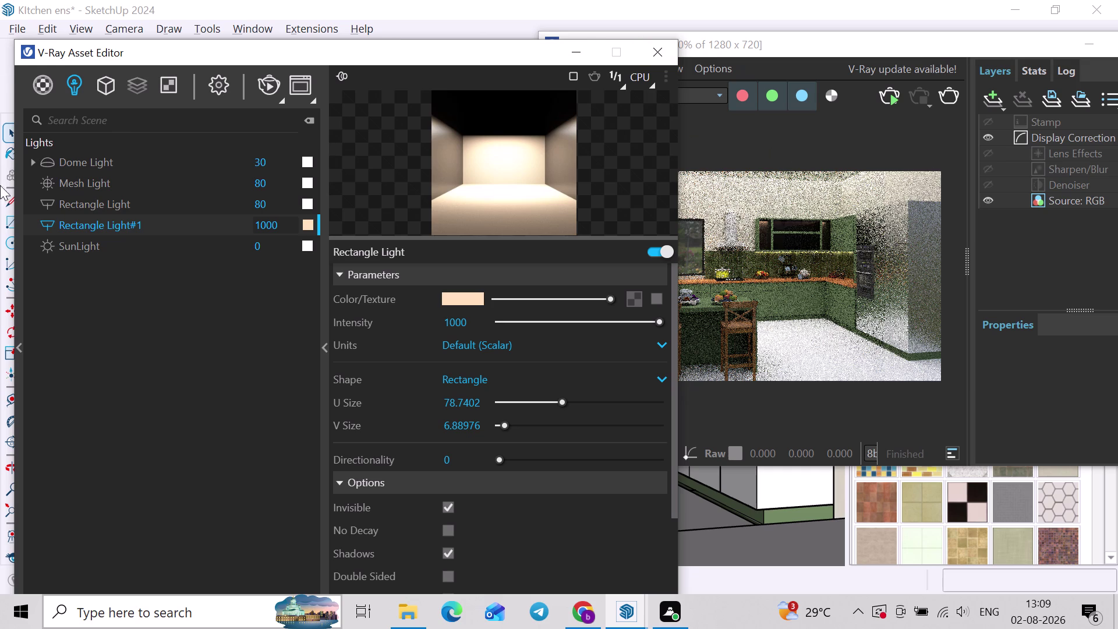
Close the V-Ray Frame Buffer window.
scroll(down, 3)
scroll(up, 3)
scroll(up, 3)
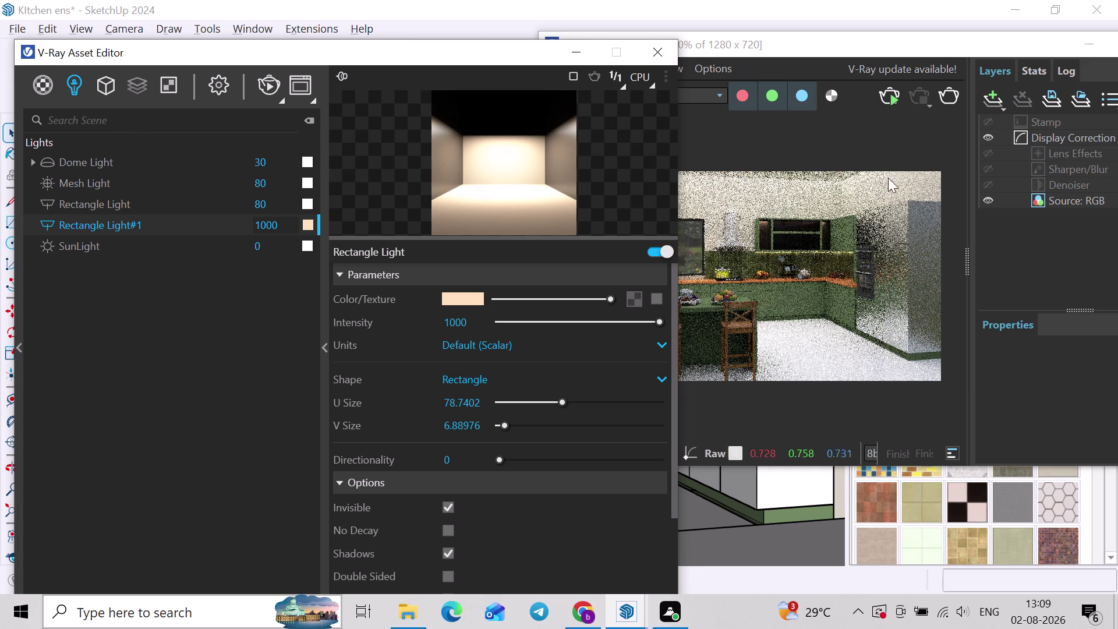
drag(935, 51, 873, 51)
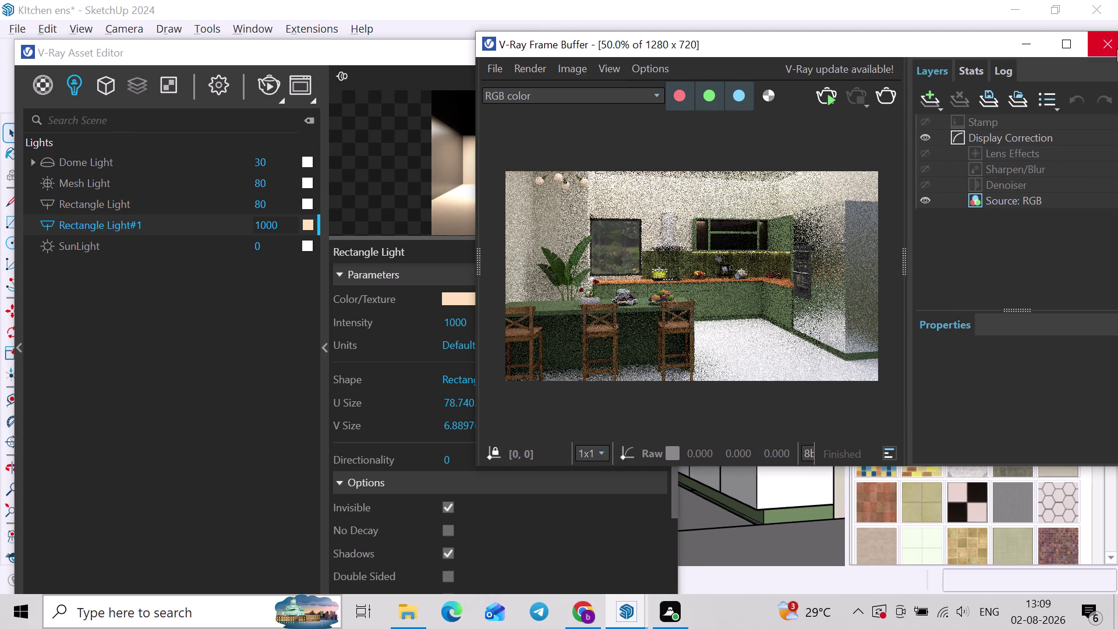
click(1117, 49)
Close the V-Ray Asset Editor and orbit around the kitchen.
click(684, 56)
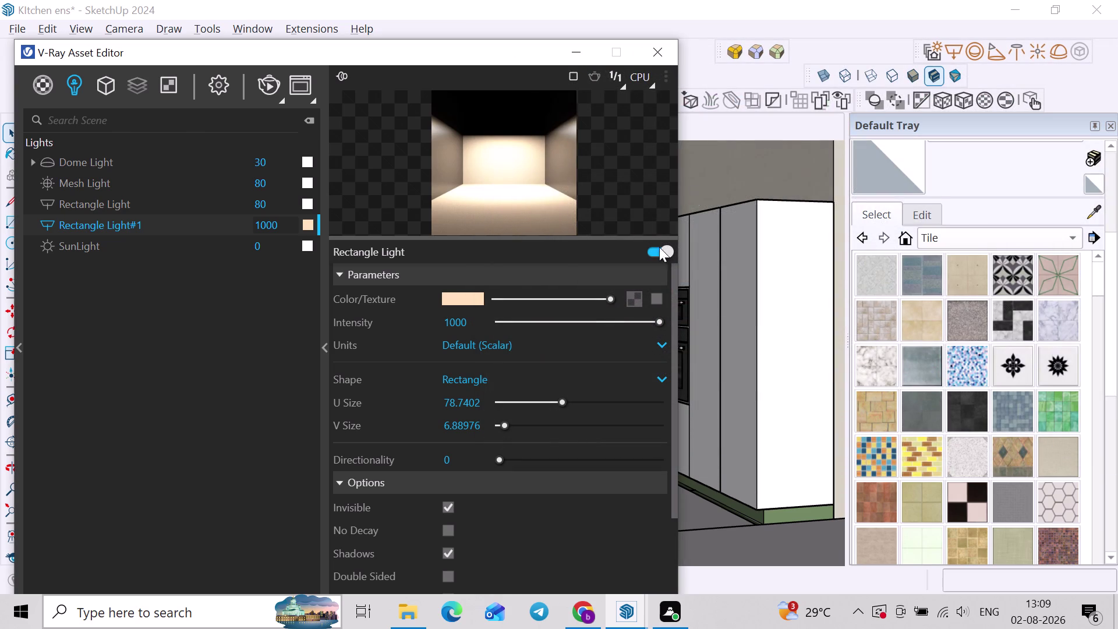
click(658, 52)
scroll(up, 3)
middle_drag(566, 344, 466, 323)
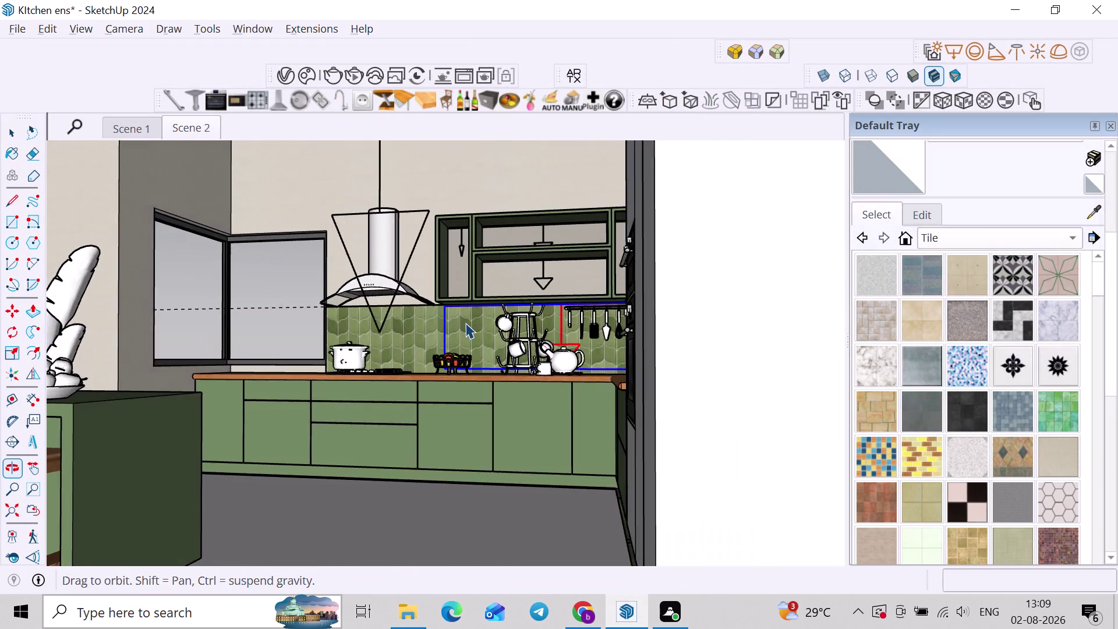
Switch to the Scene 2 view.
scroll(down, 3)
click(754, 316)
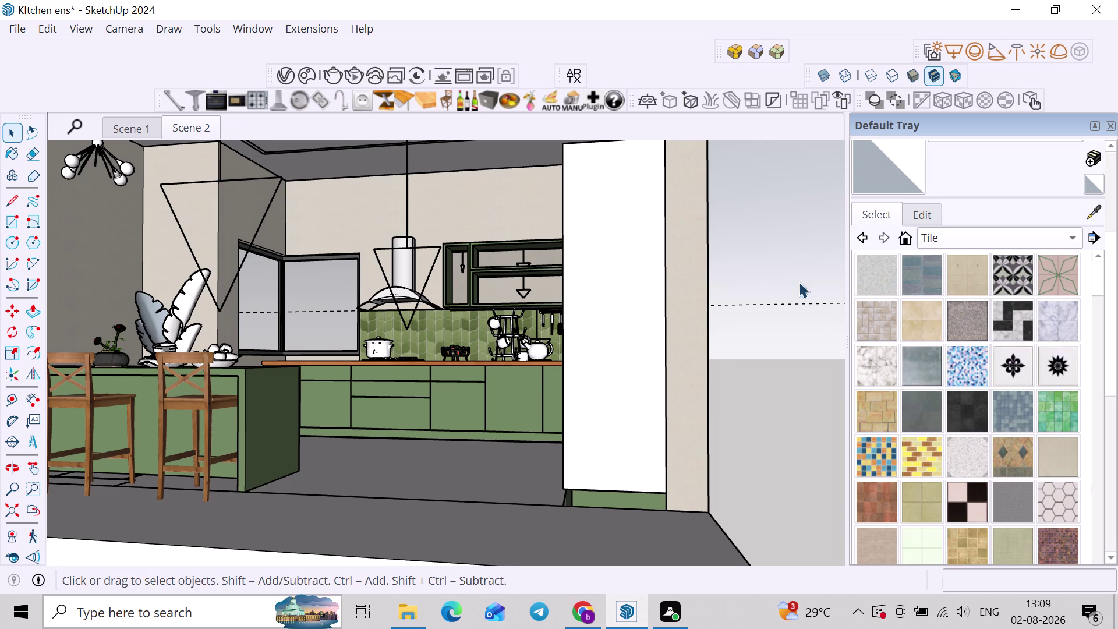
click(181, 124)
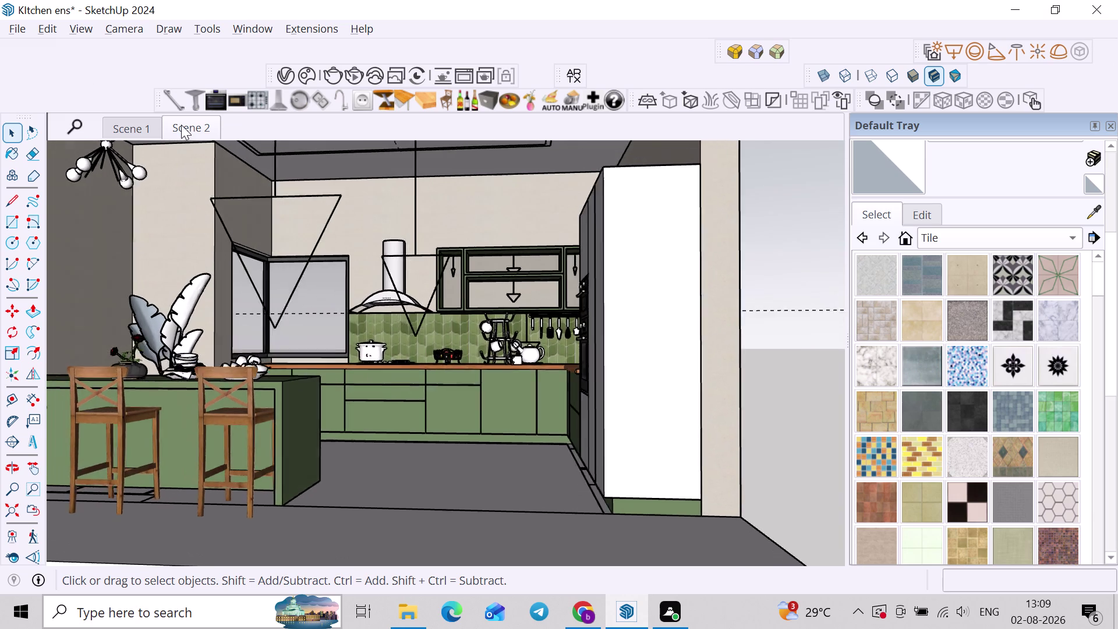
click(804, 241)
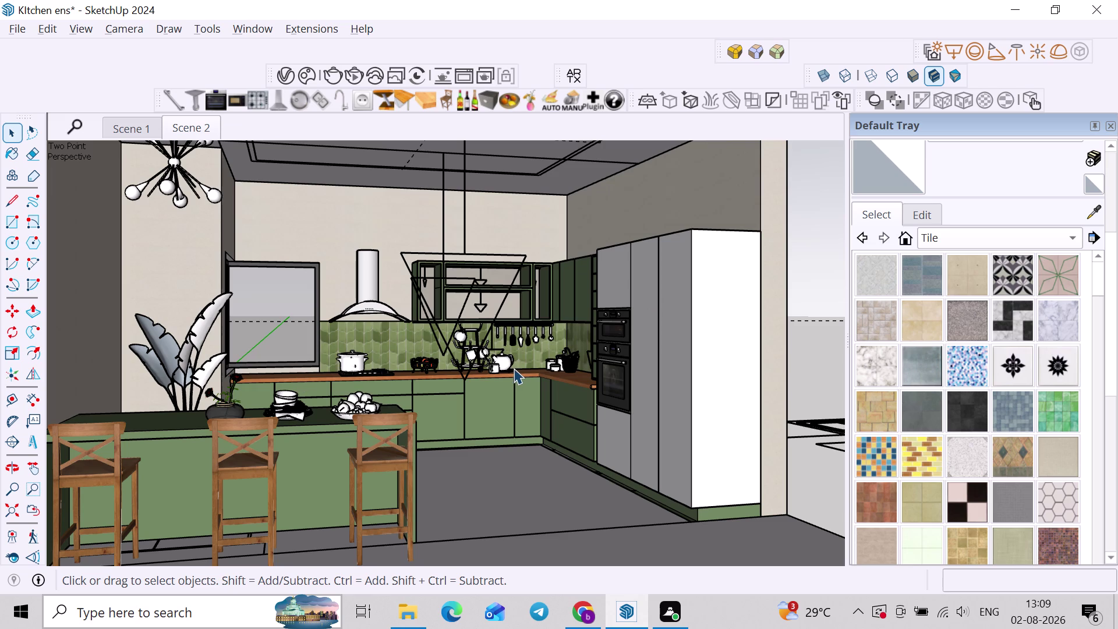
Orbit around to the exposed lower end of the outside wall.
scroll(down, 3)
middle_drag(607, 371, 387, 398)
middle_drag(528, 410, 482, 410)
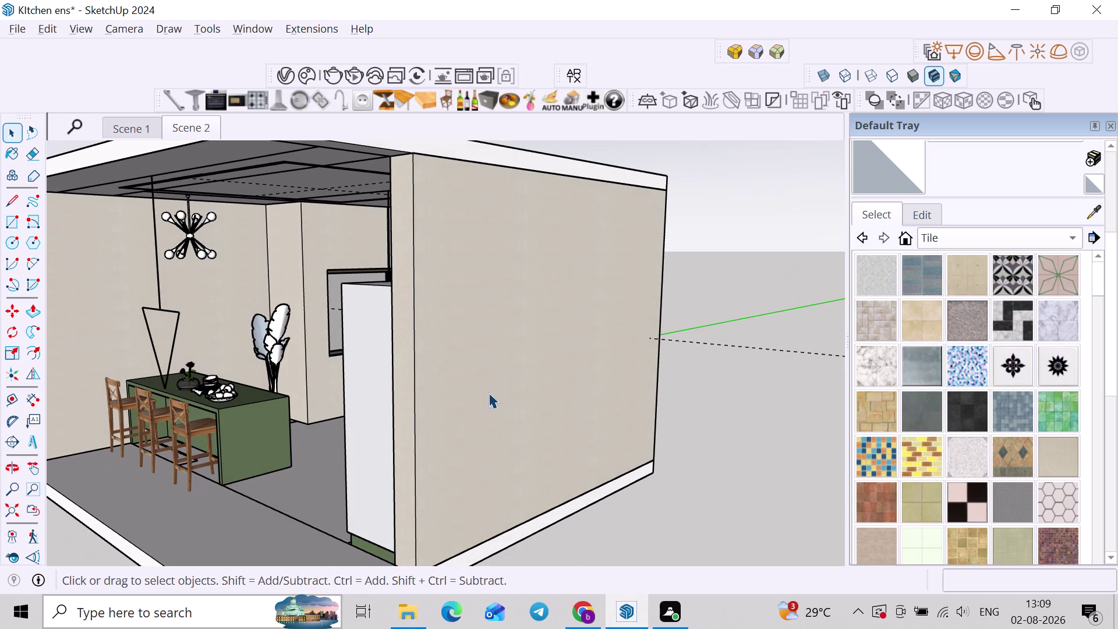
key(r)
click(418, 155)
middle_drag(380, 434, 416, 311)
click(328, 491)
middle_drag(331, 488, 340, 483)
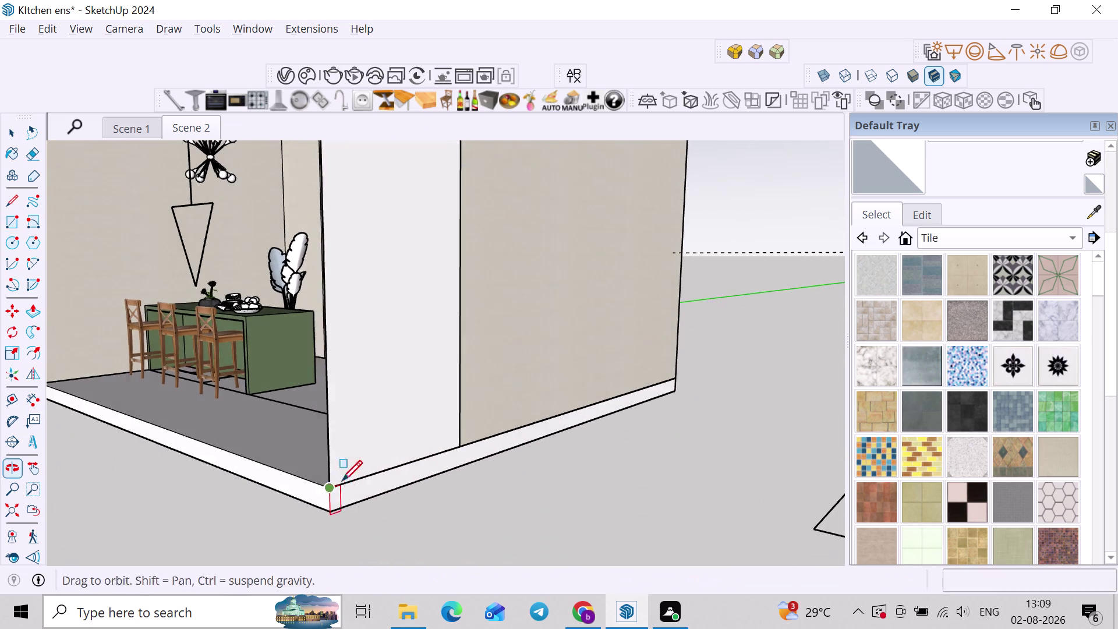
middle_drag(340, 483, 341, 480)
key(space)
Push/Pull the wall's narrow end face outward 2 inches (about 51 mm).
double_click(399, 400)
right_click(384, 399)
click(456, 169)
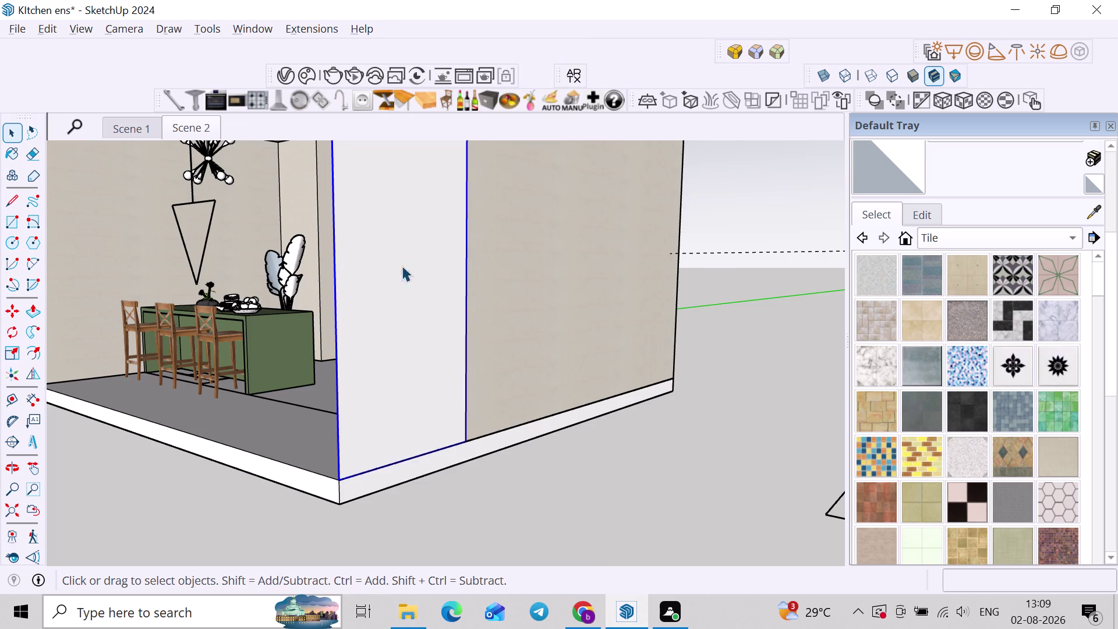
double_click(389, 325)
key(p)
click(389, 325)
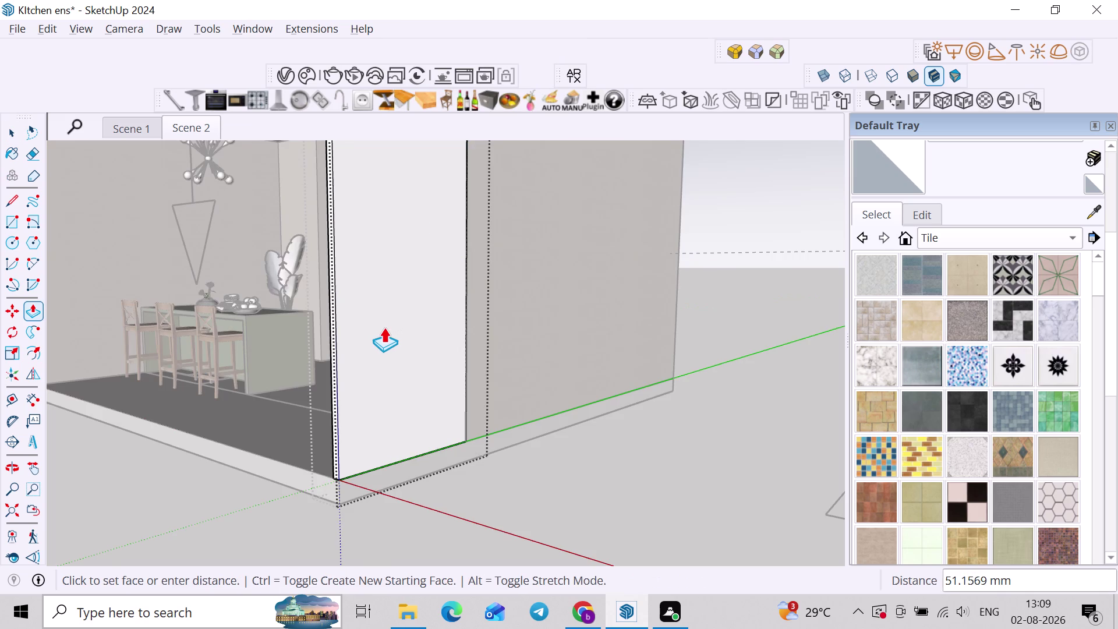
key(2)
key(shift+quotedbl)
key(Return)
middle_drag(384, 321, 442, 333)
key(space)
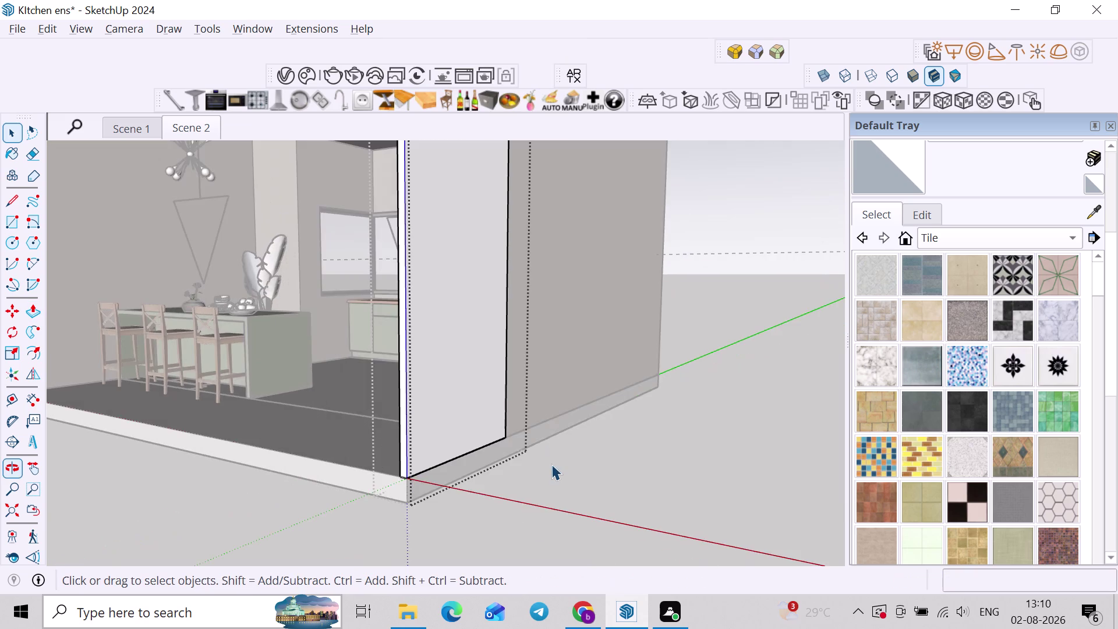
Sample the beige wall material and paint it onto the extruded wall end.
click(551, 464)
click(1093, 221)
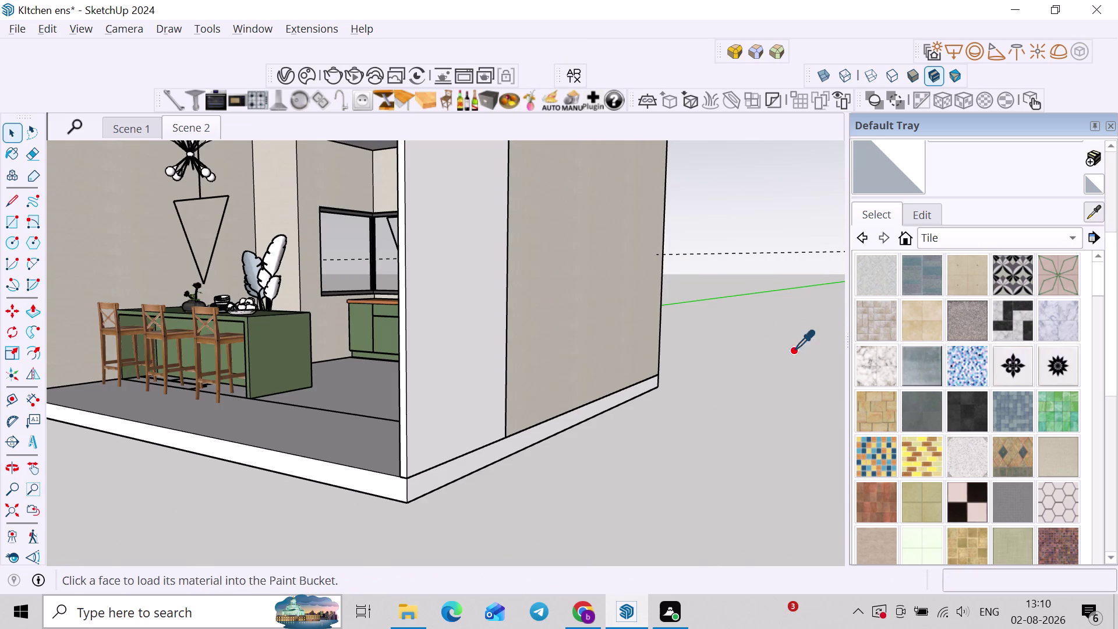
click(596, 299)
click(469, 330)
Return to the Scene 2 view and launch a V-Ray render.
middle_drag(470, 332, 589, 339)
scroll(down, 3)
key(space)
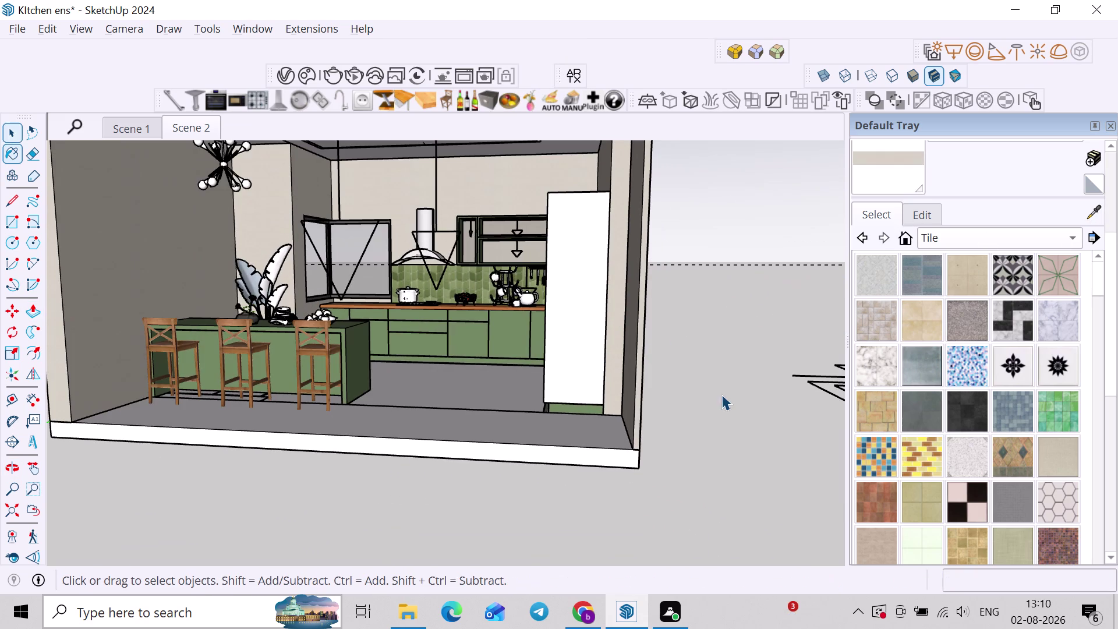
click(721, 394)
click(214, 133)
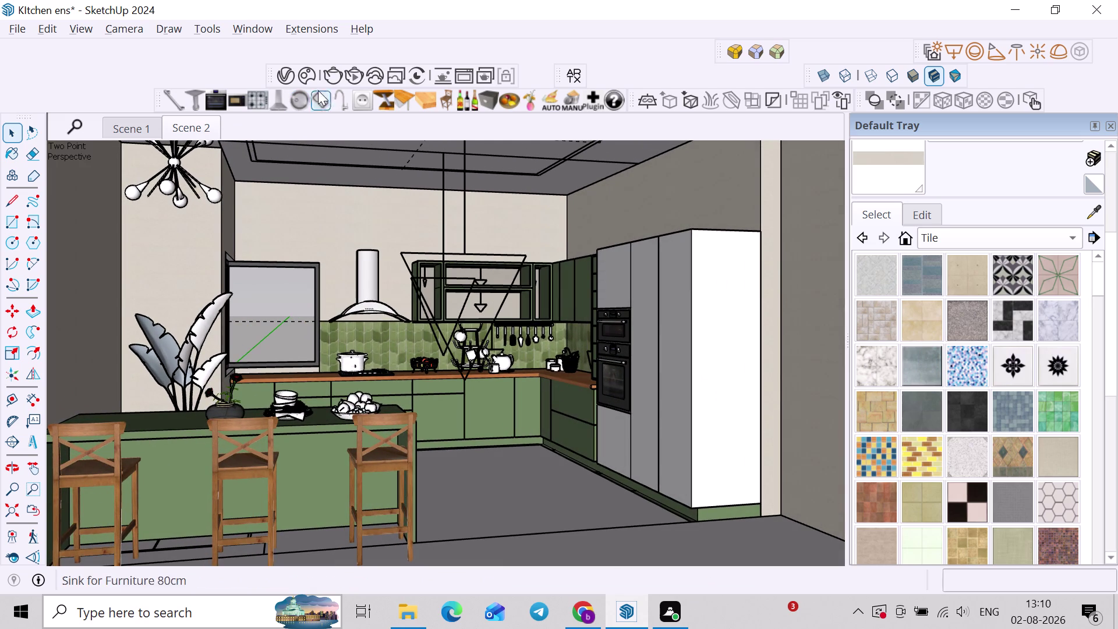
click(350, 81)
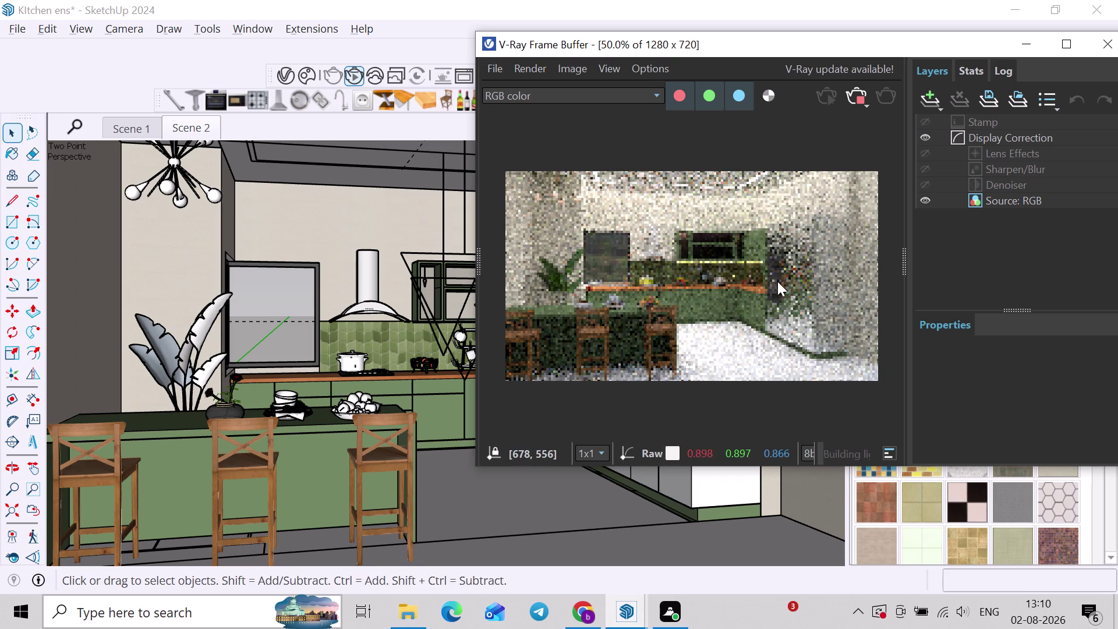
Let the V-Ray render of the kitchen view finish and inspect the grainy result.
scroll(up, 3)
scroll(down, 3)
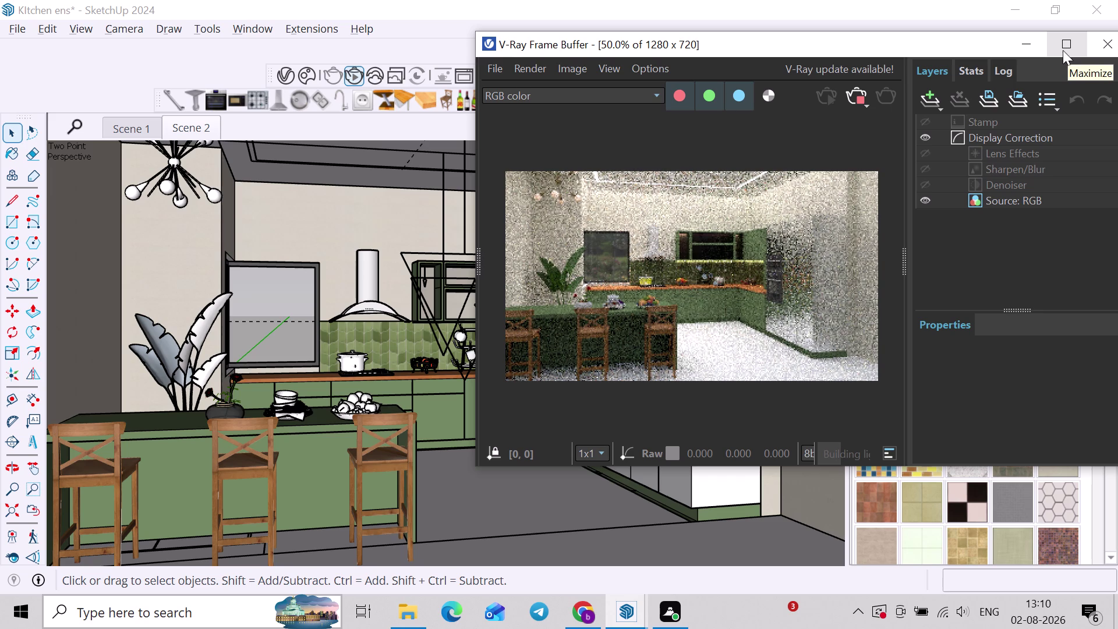
click(863, 101)
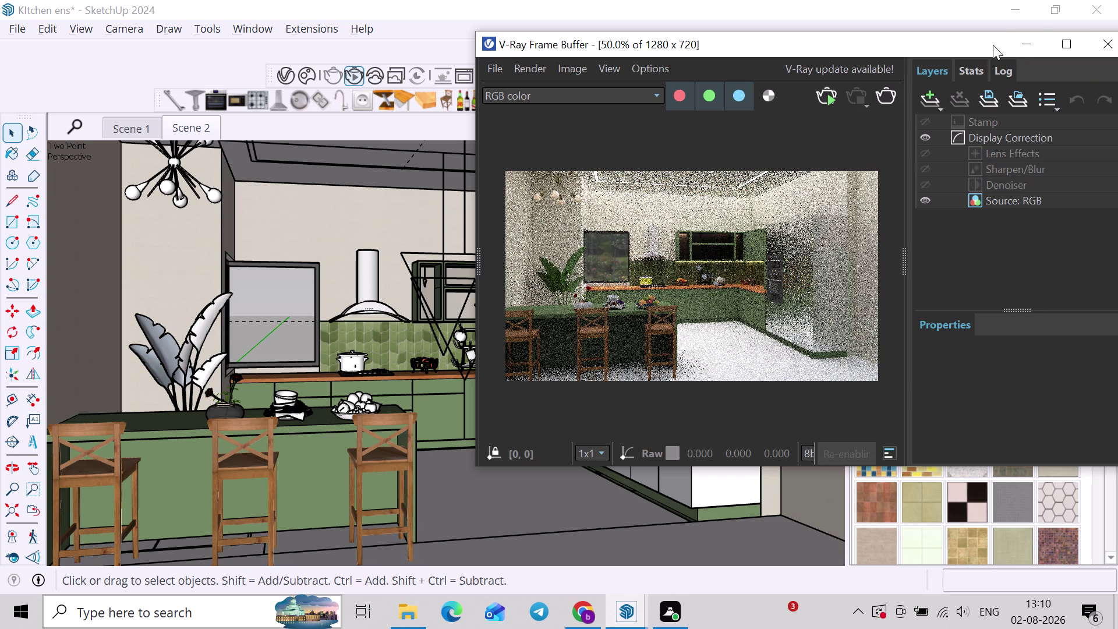
click(1024, 45)
scroll(down, 3)
middle_drag(676, 473, 608, 500)
scroll(up, 3)
key(alt+Tab)
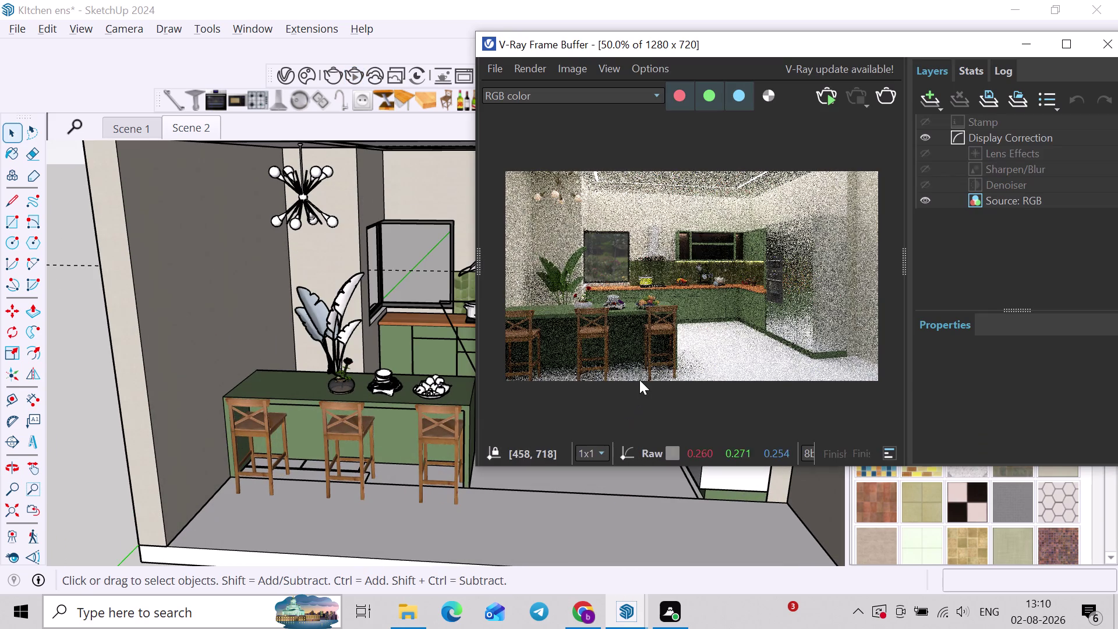
key(alt+Tab)
click(581, 333)
key(alt+Tab)
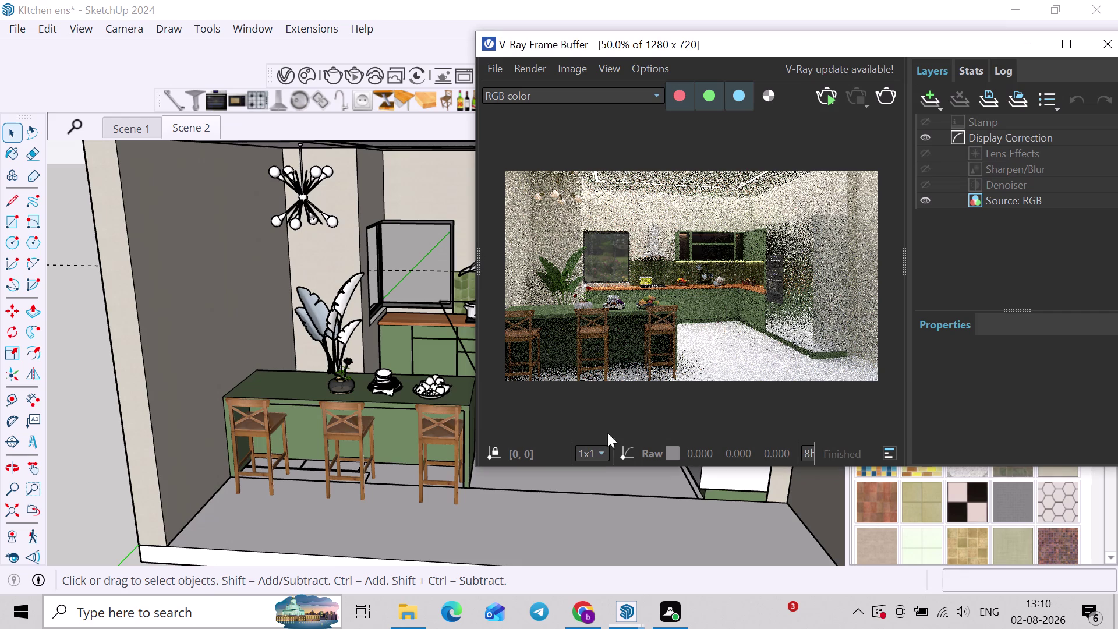
click(548, 511)
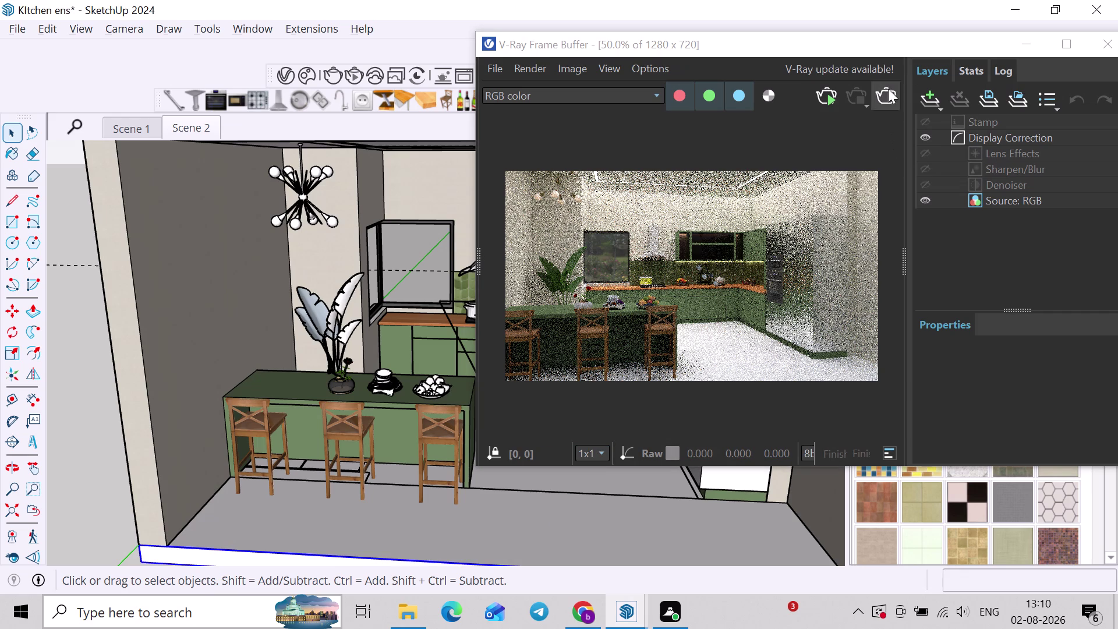
Close the V-Ray Frame Buffer and orbit to an overhead view of the room.
drag(876, 43, 780, 42)
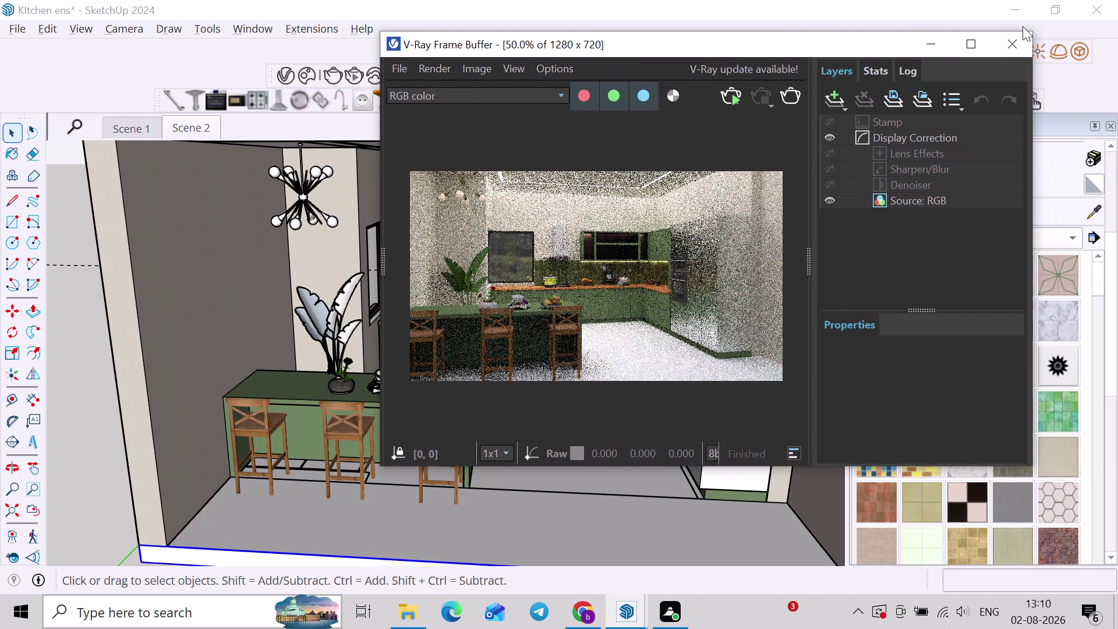
click(1019, 29)
click(1012, 46)
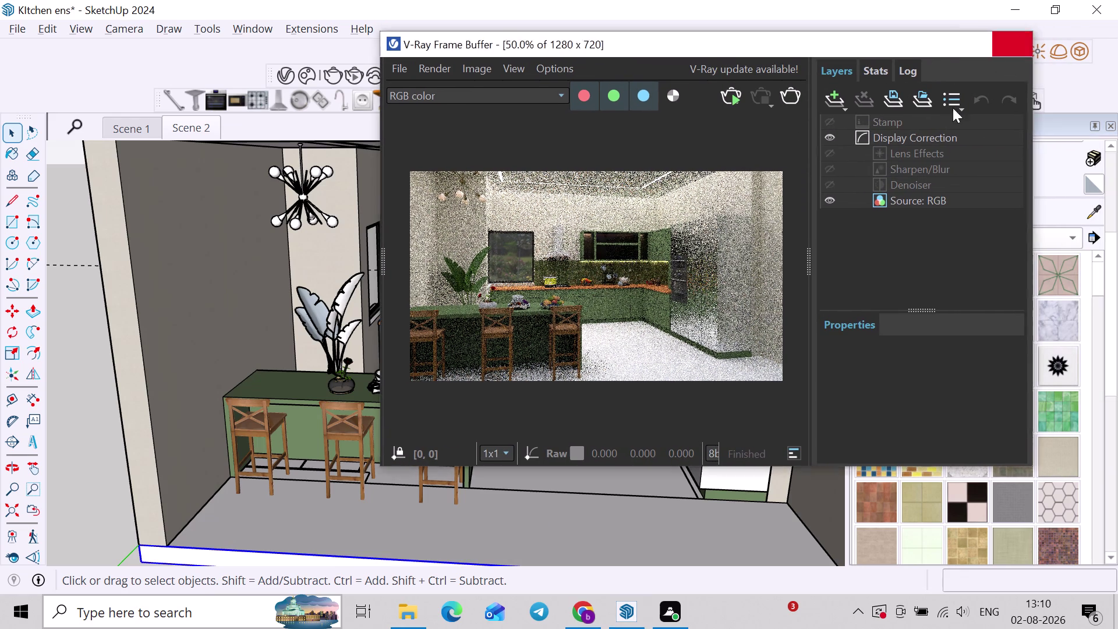
scroll(down, 3)
middle_drag(670, 406, 594, 483)
scroll(up, 3)
middle_drag(643, 506, 665, 393)
scroll(up, 3)
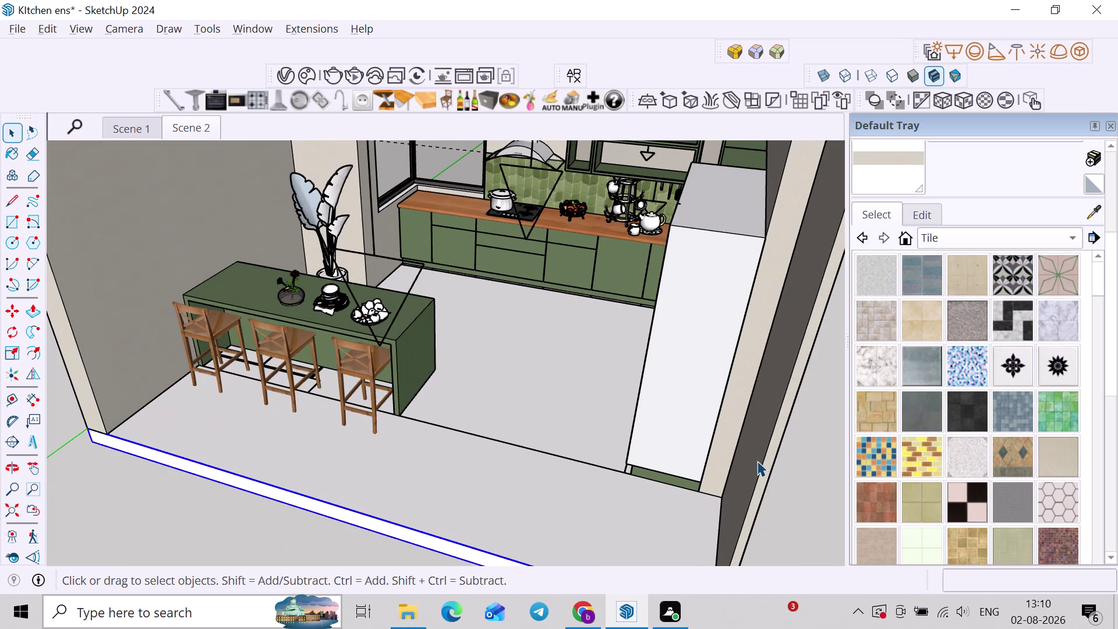
Select the kitchen floor.
click(757, 461)
click(845, 507)
middle_drag(767, 495, 764, 438)
click(756, 464)
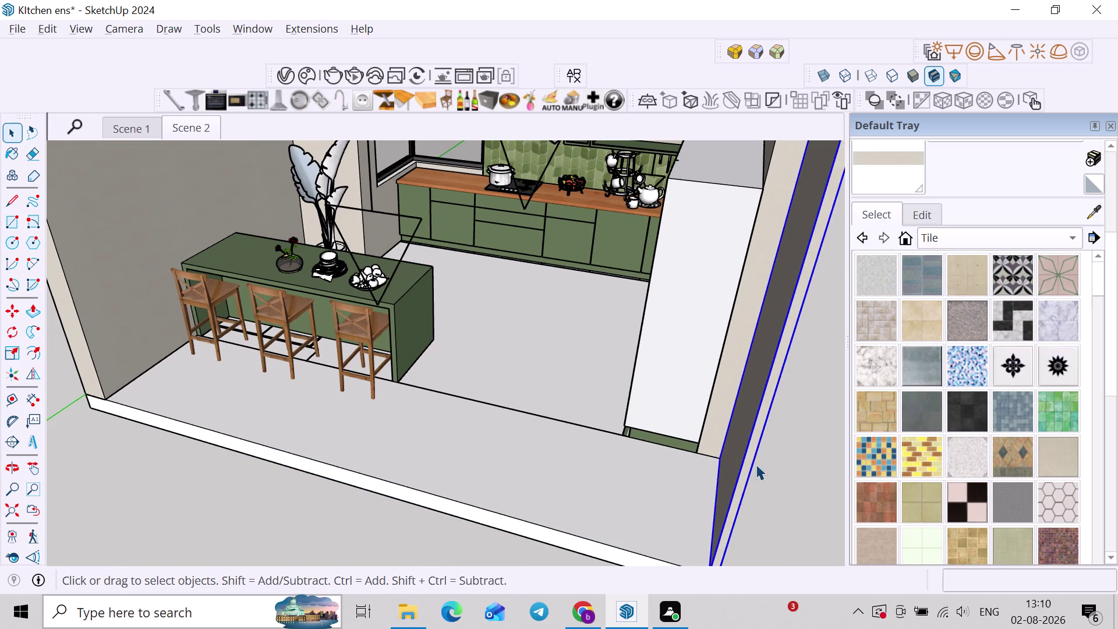
double_click(639, 486)
click(629, 487)
middle_drag(625, 487, 635, 472)
click(635, 471)
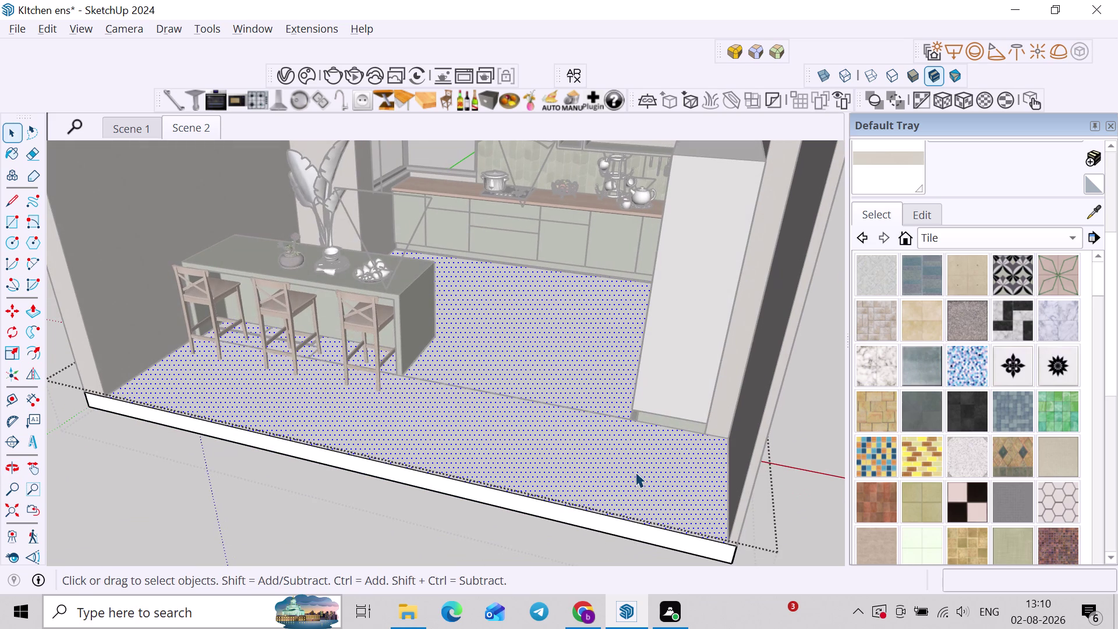
Open the V-Ray Asset Editor, then put it away again.
click(285, 74)
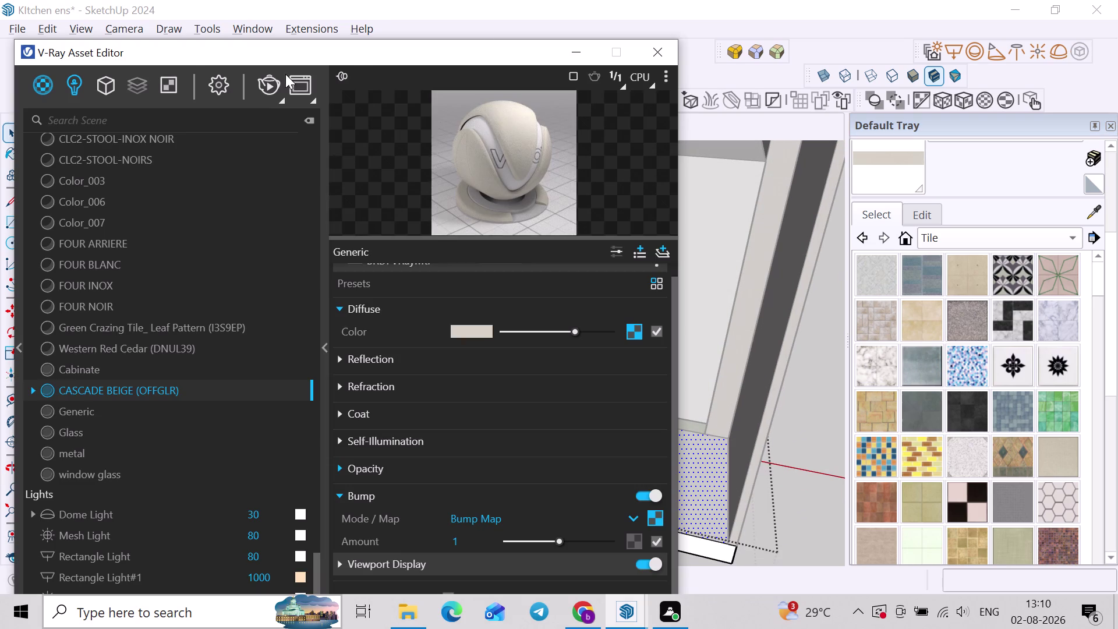
click(655, 56)
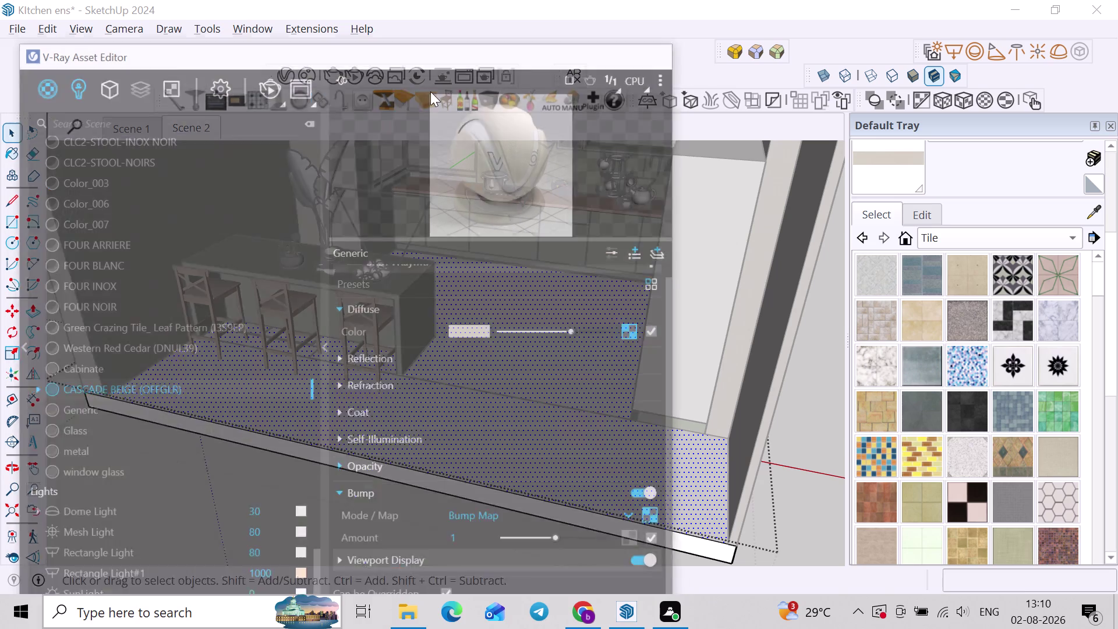
click(291, 72)
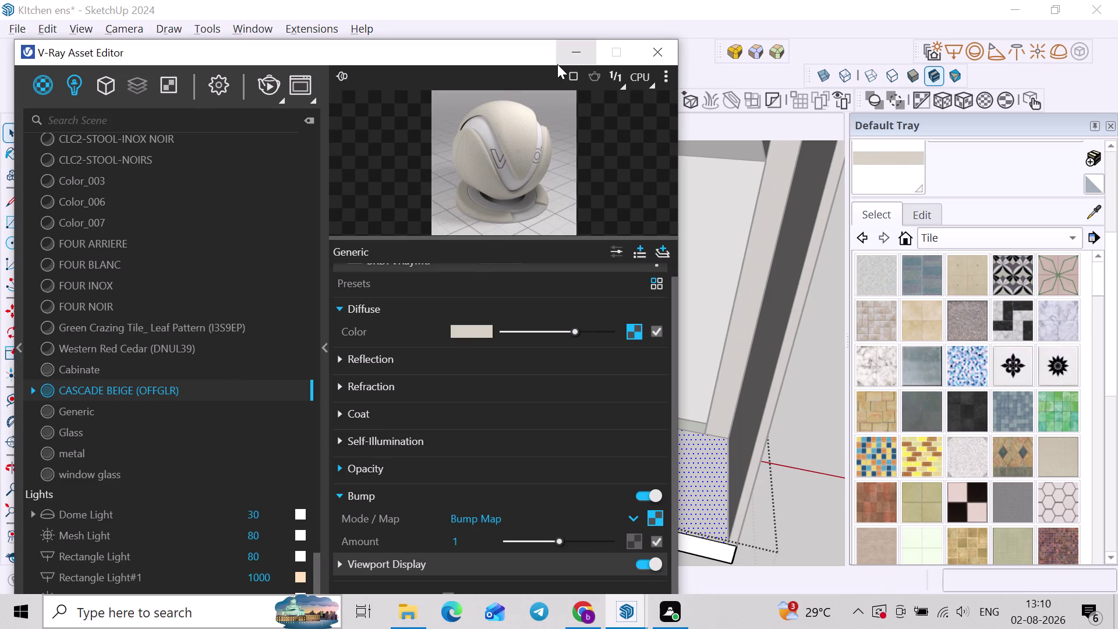
click(558, 64)
In Chaos Cosmos, browse to the Materials > Wood category.
click(309, 79)
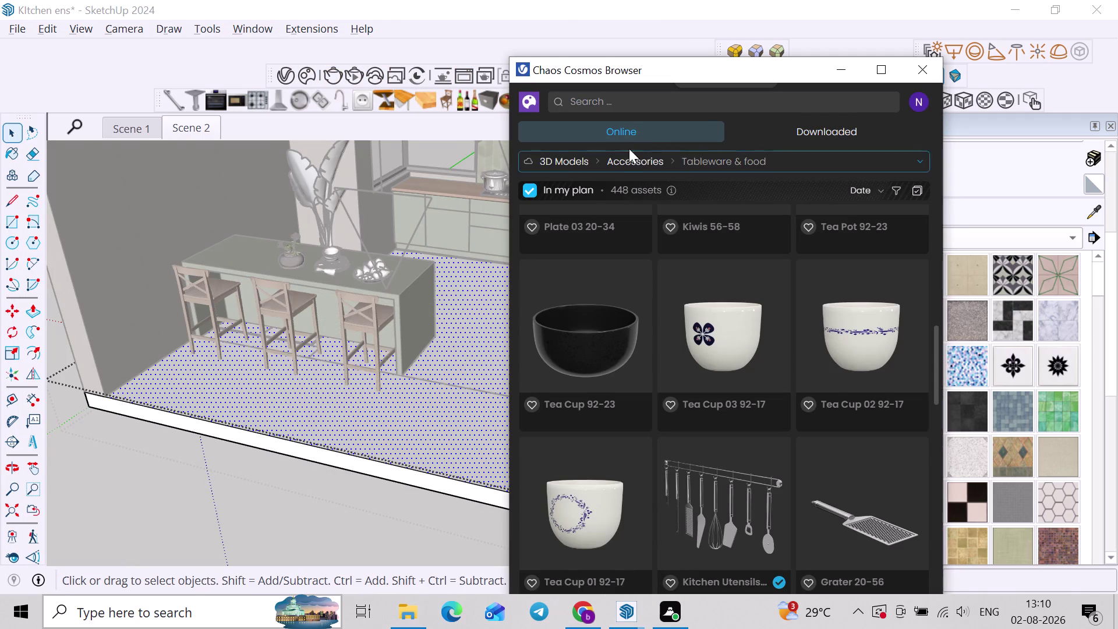
click(563, 161)
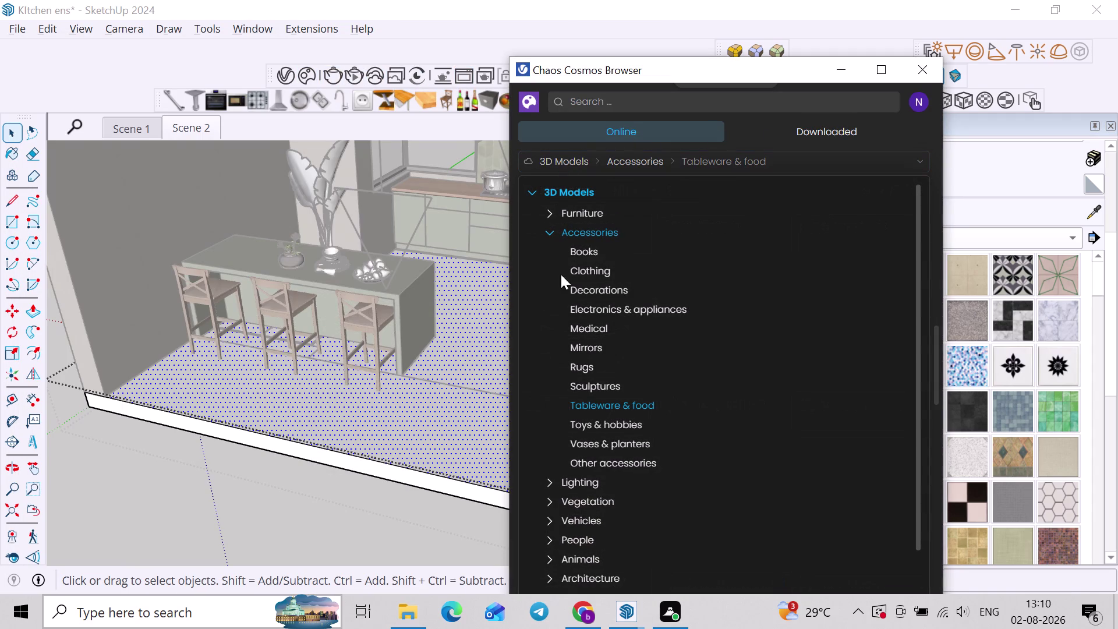
scroll(down, 3)
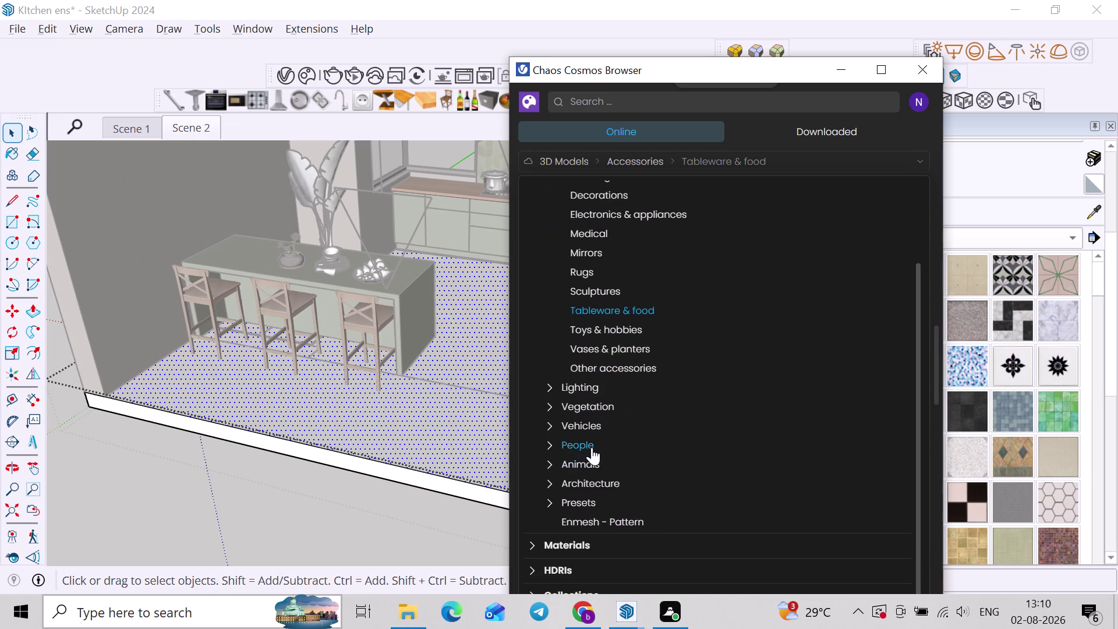
click(589, 545)
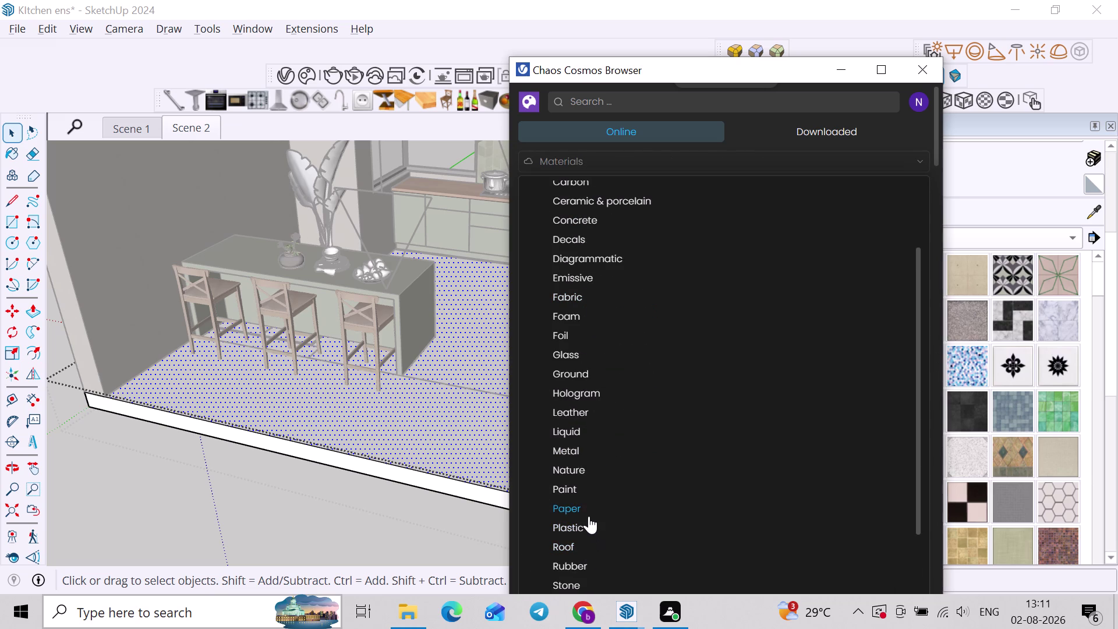
scroll(down, 3)
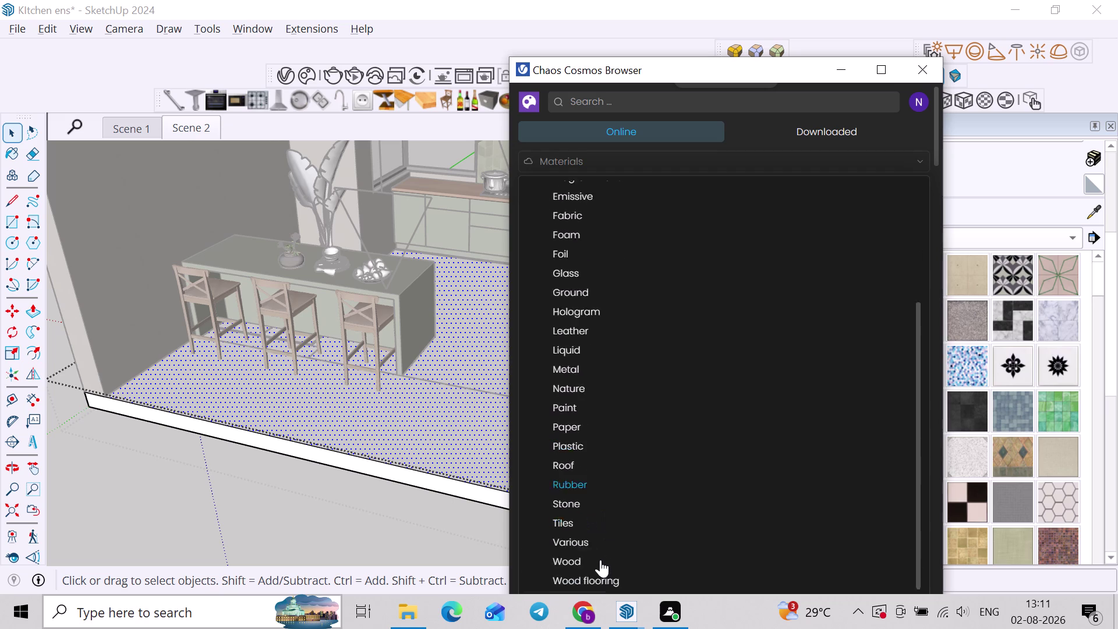
click(576, 515)
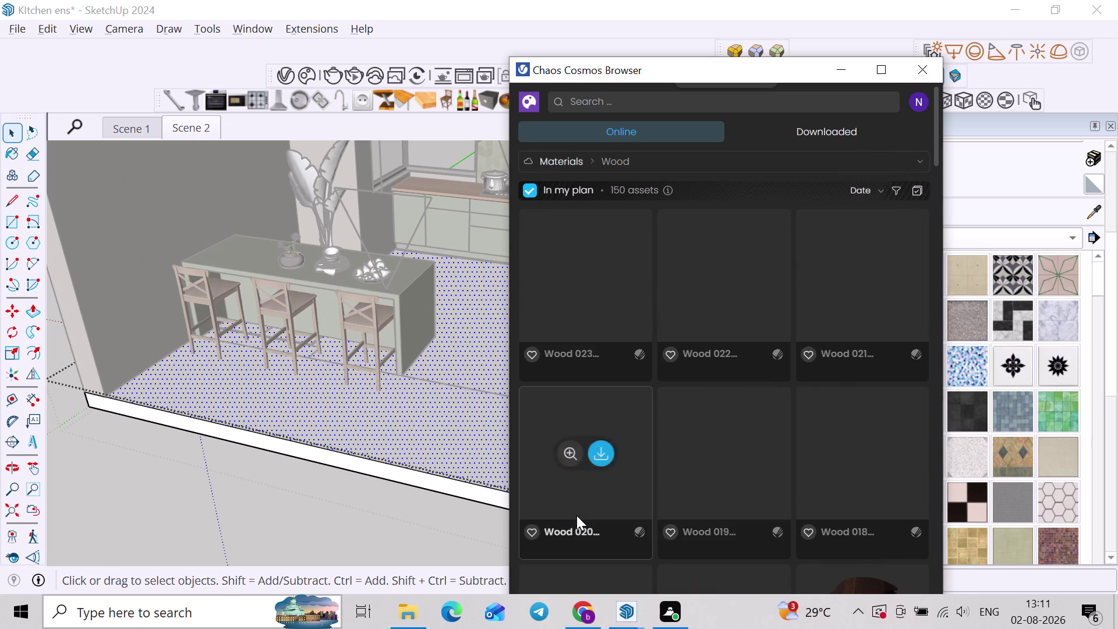
Switch the Cosmos category to Wood flooring and scroll to the herringbone material.
click(628, 170)
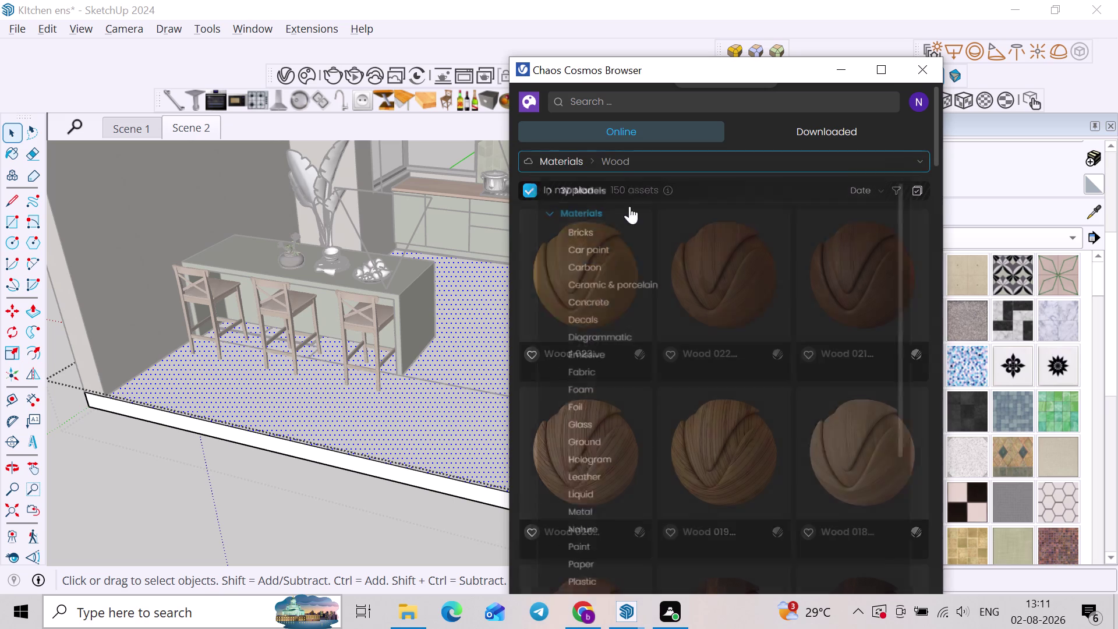
scroll(down, 3)
click(571, 540)
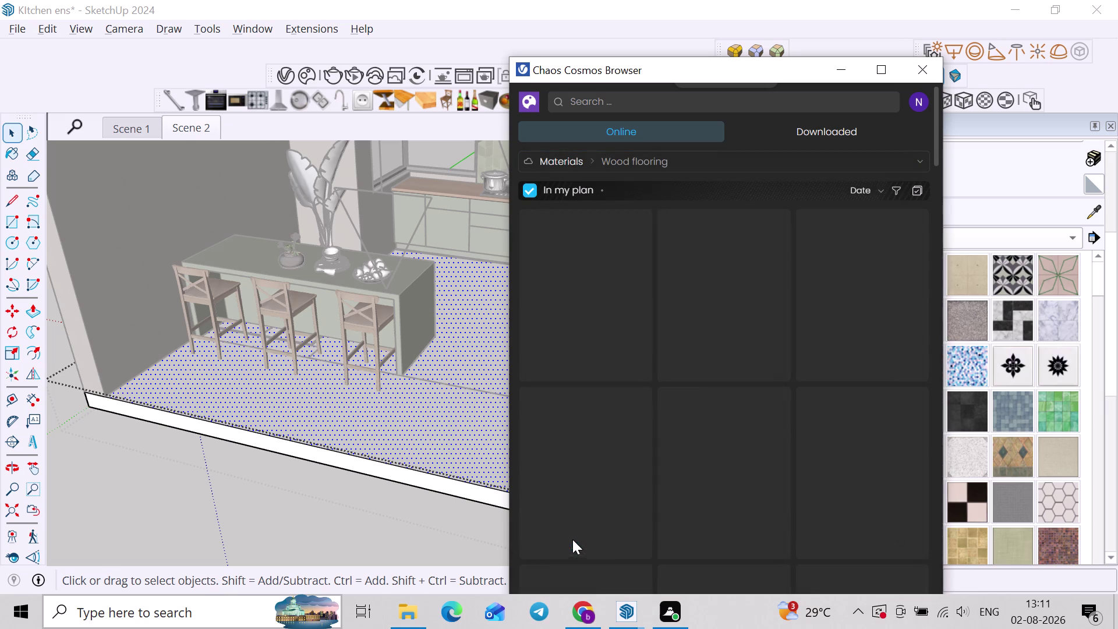
scroll(down, 3)
scroll(down, 3)
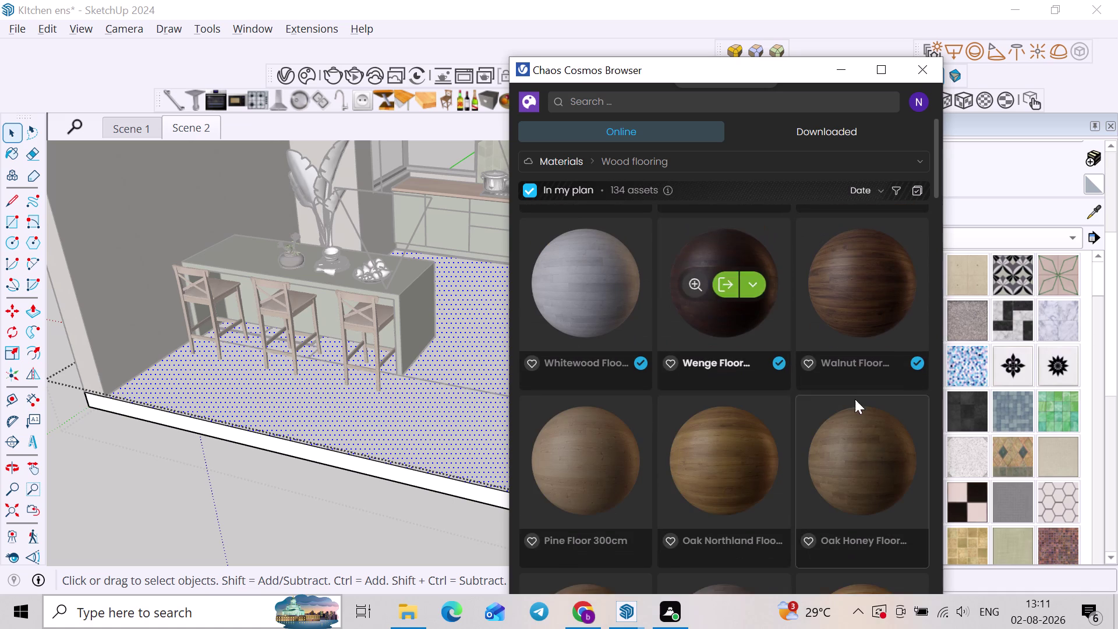
scroll(down, 3)
scroll(down, 3)
scroll(down, 3)
scroll(up, 3)
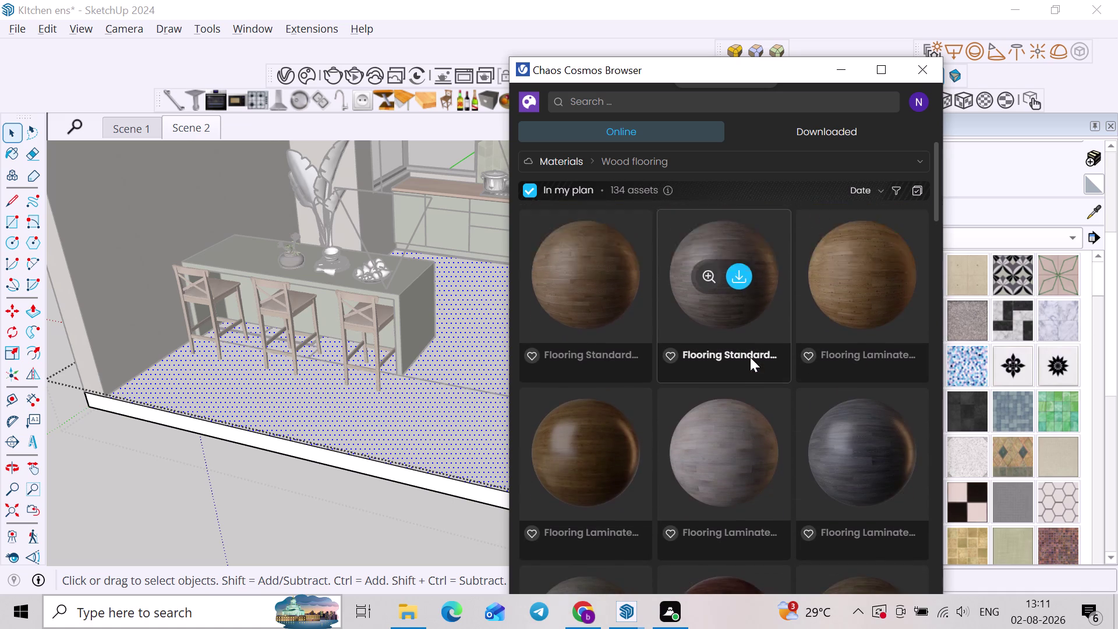
scroll(down, 3)
scroll(down, 3)
scroll(down, 3)
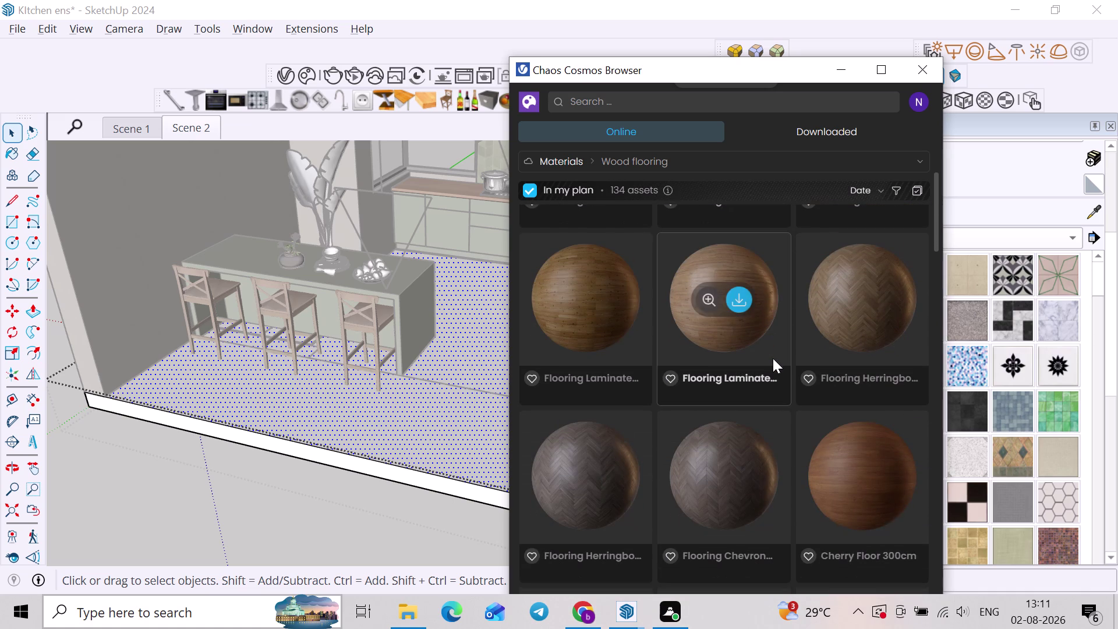
scroll(down, 3)
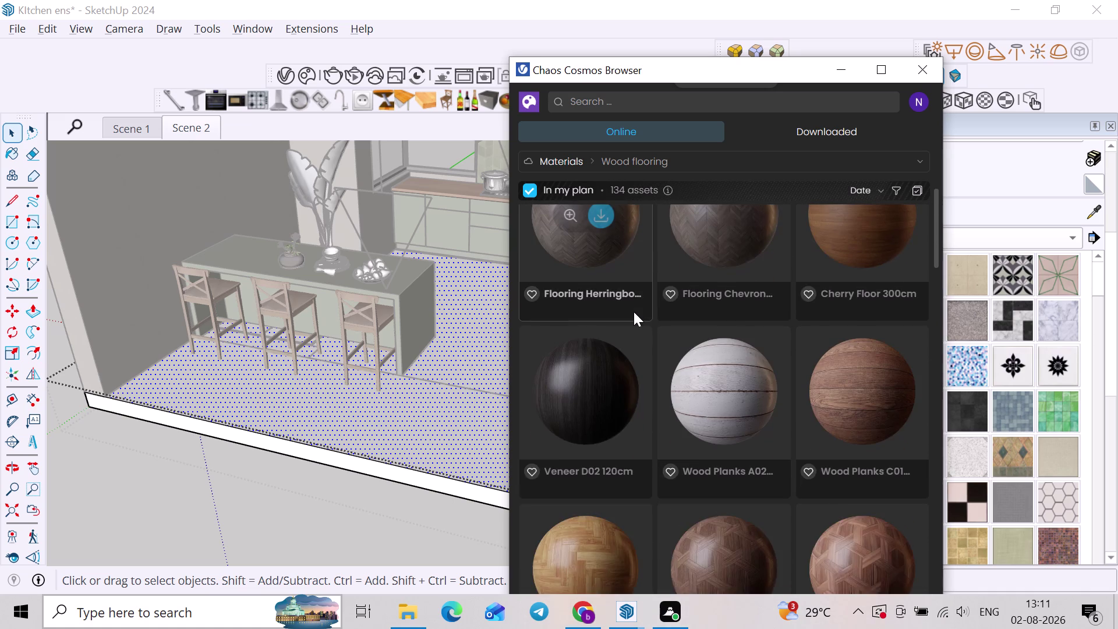
scroll(up, 3)
scroll(up, 3)
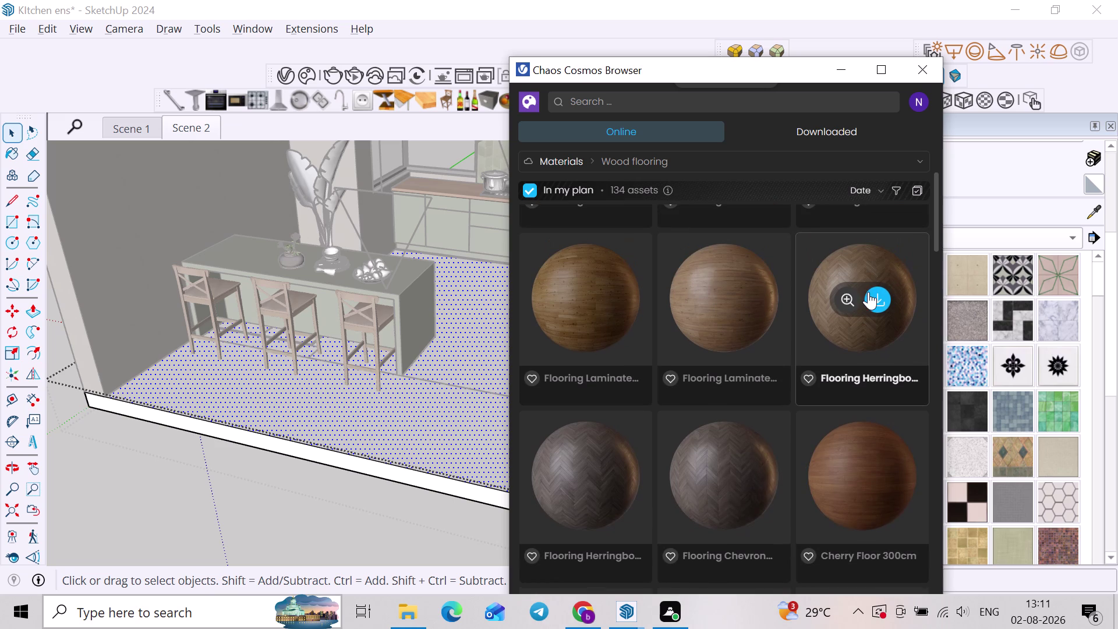
Download Flooring Herringbone Light 750cm and import it into the model.
click(868, 292)
scroll(down, 3)
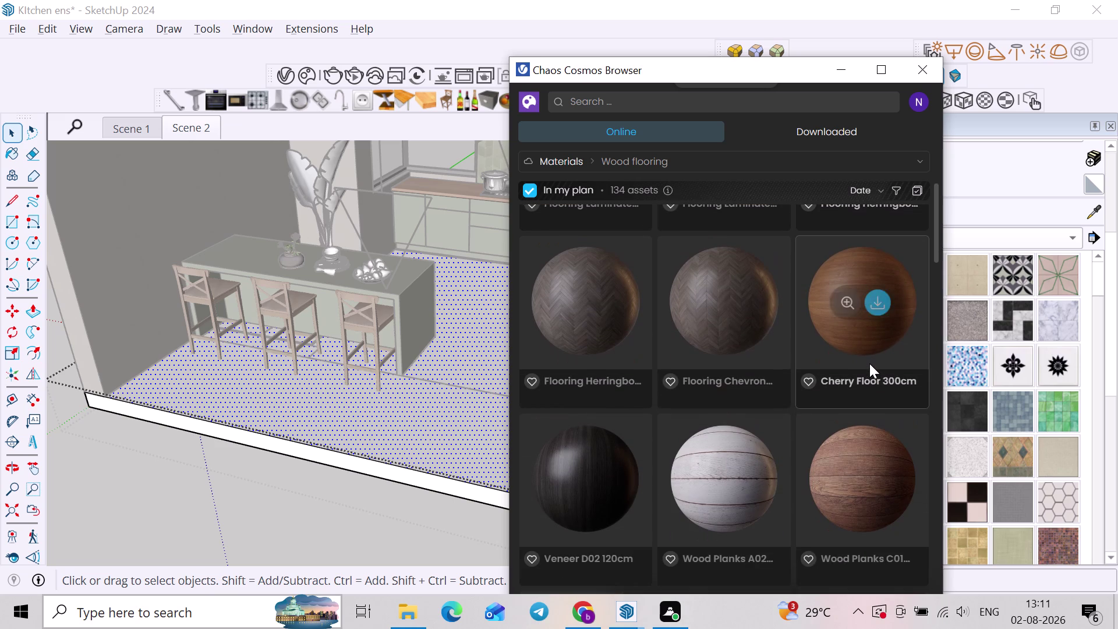
scroll(down, 3)
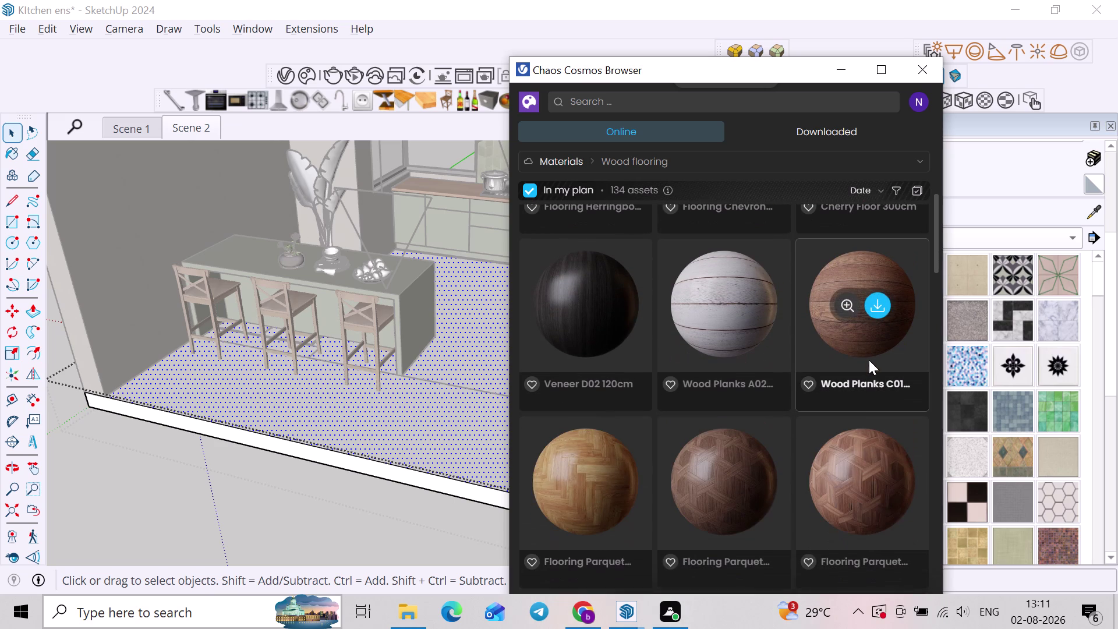
scroll(up, 3)
scroll(up, 3)
scroll(up, 3)
scroll(down, 3)
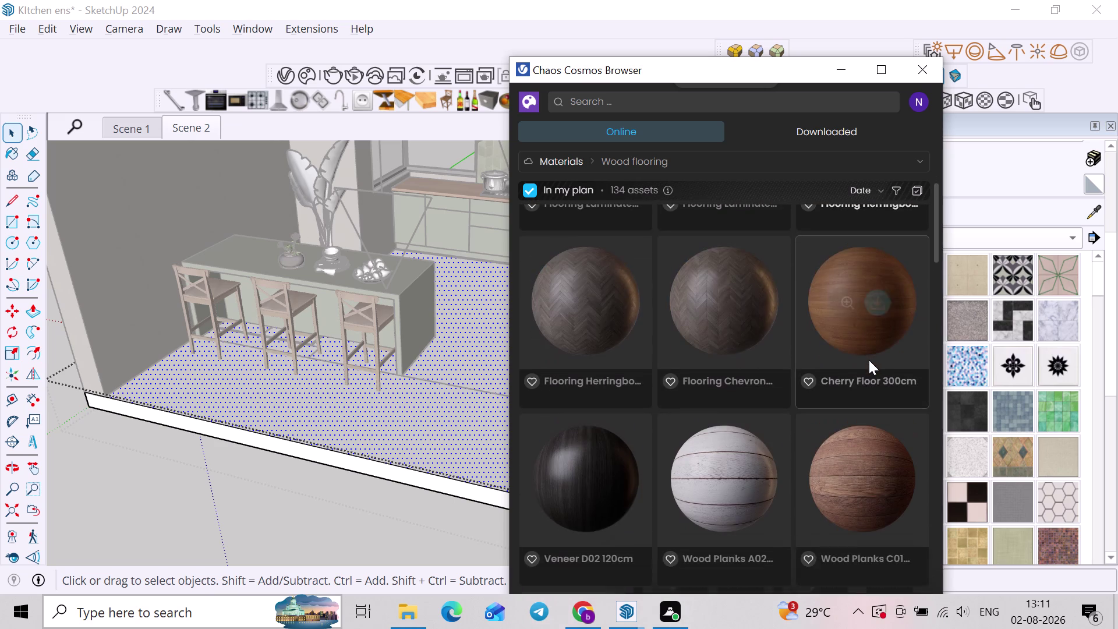
scroll(down, 3)
scroll(up, 3)
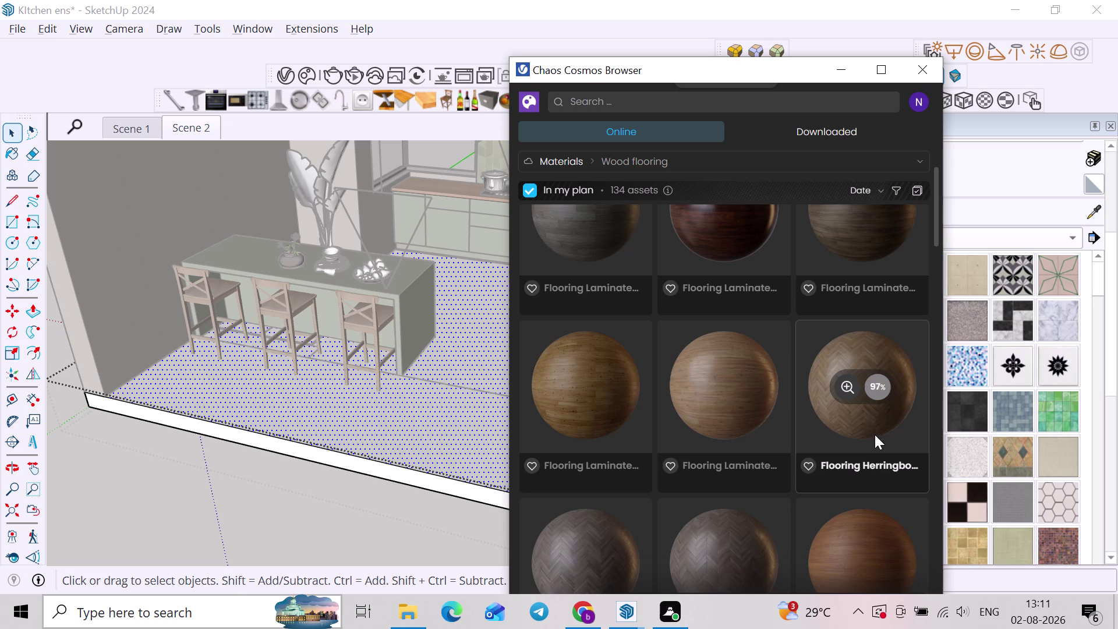
click(869, 399)
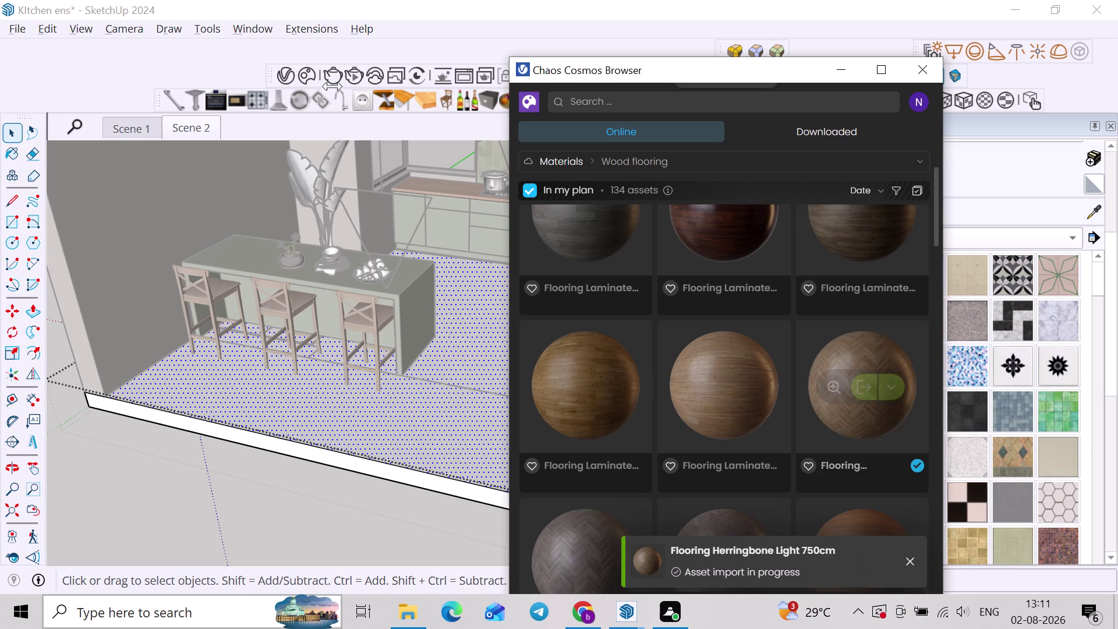
click(295, 74)
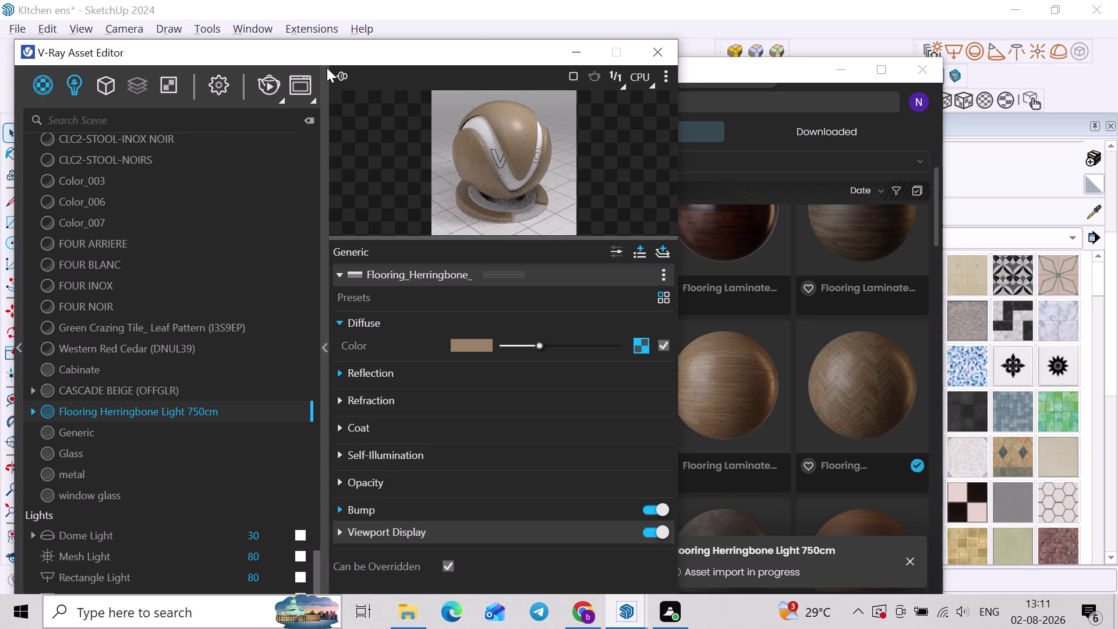
Apply Flooring Herringbone Light 750cm to the selected kitchen floor.
drag(372, 59, 794, 45)
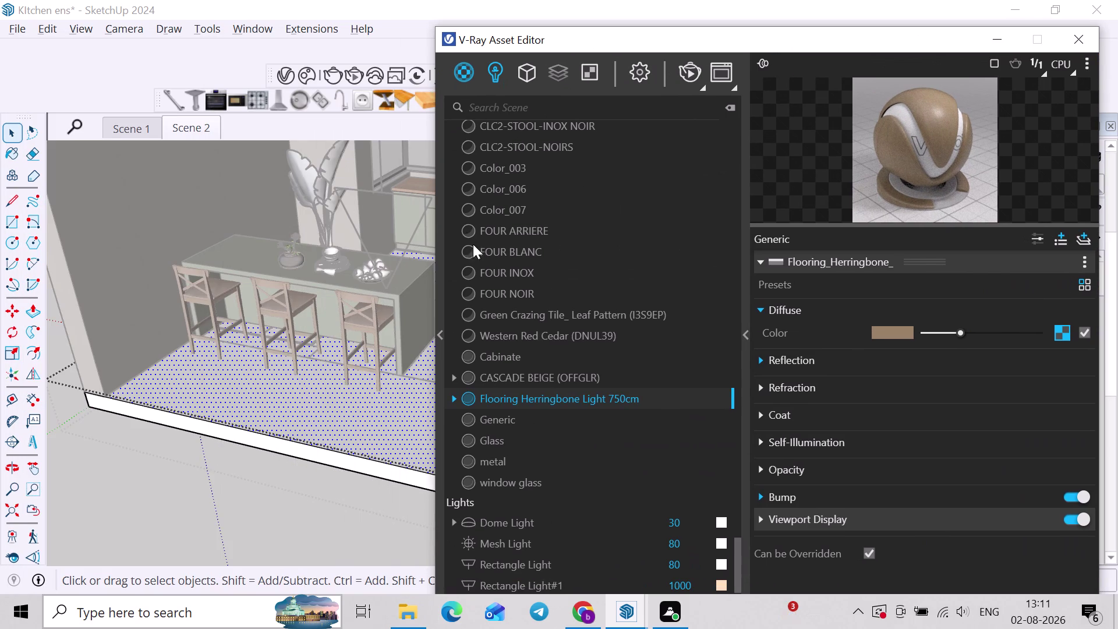
right_click(584, 396)
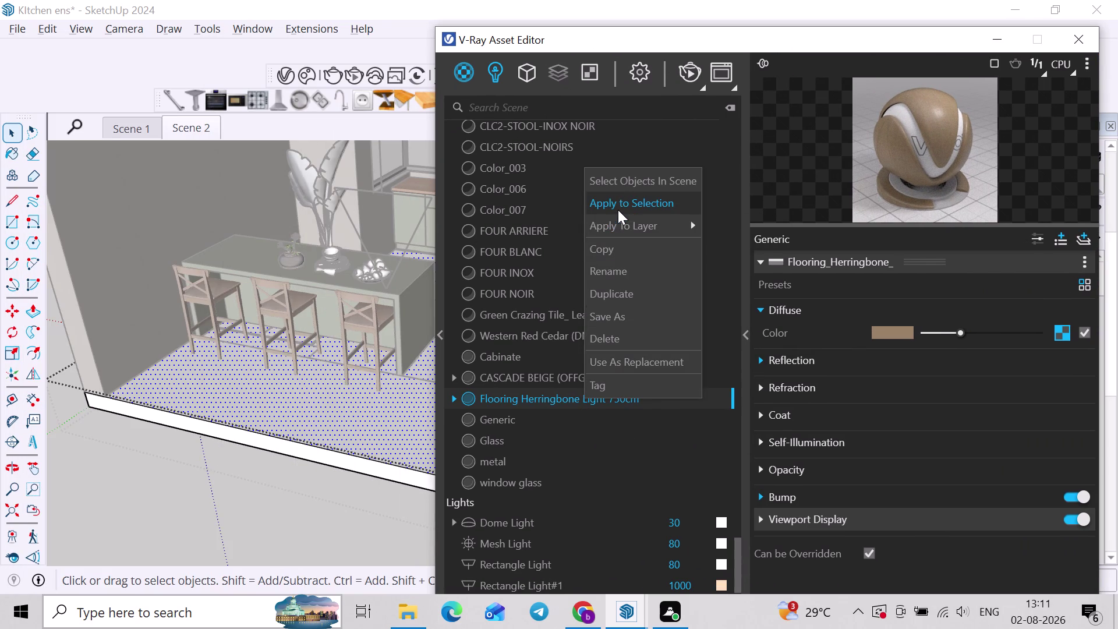
click(618, 210)
Purge unused assets and close the V-Ray Asset Editor.
drag(659, 39, 651, 13)
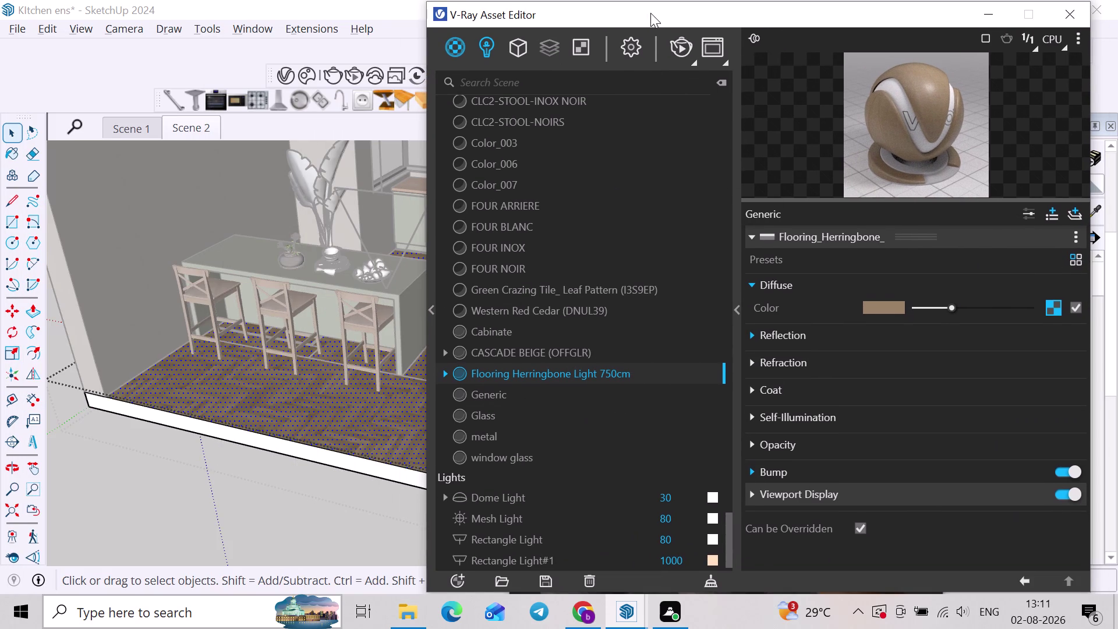
click(708, 583)
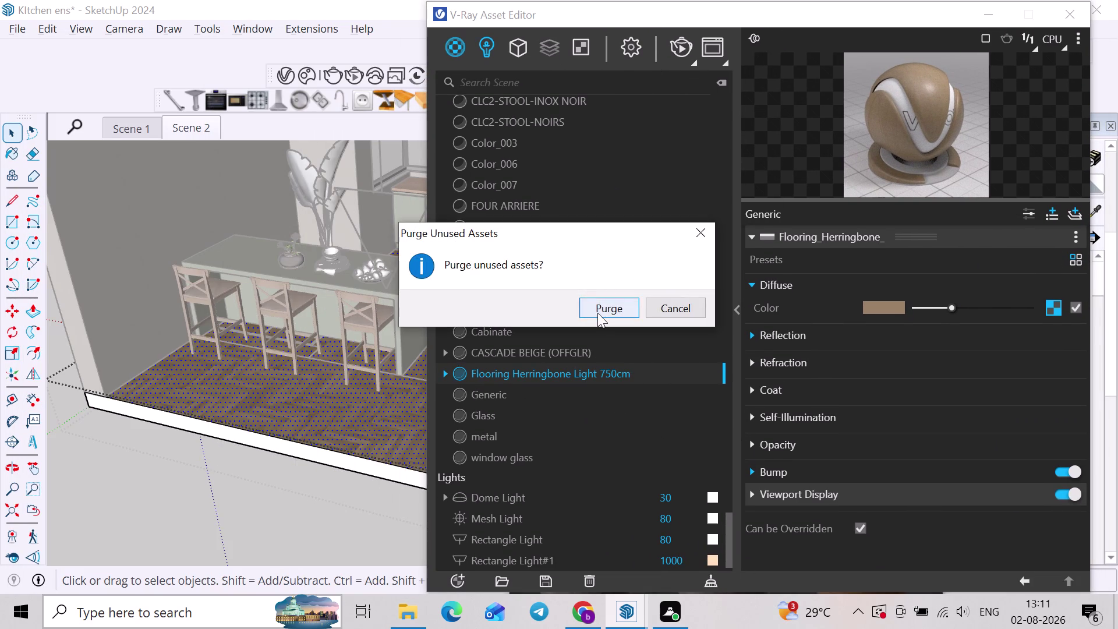
click(598, 313)
scroll(up, 3)
scroll(up, 3)
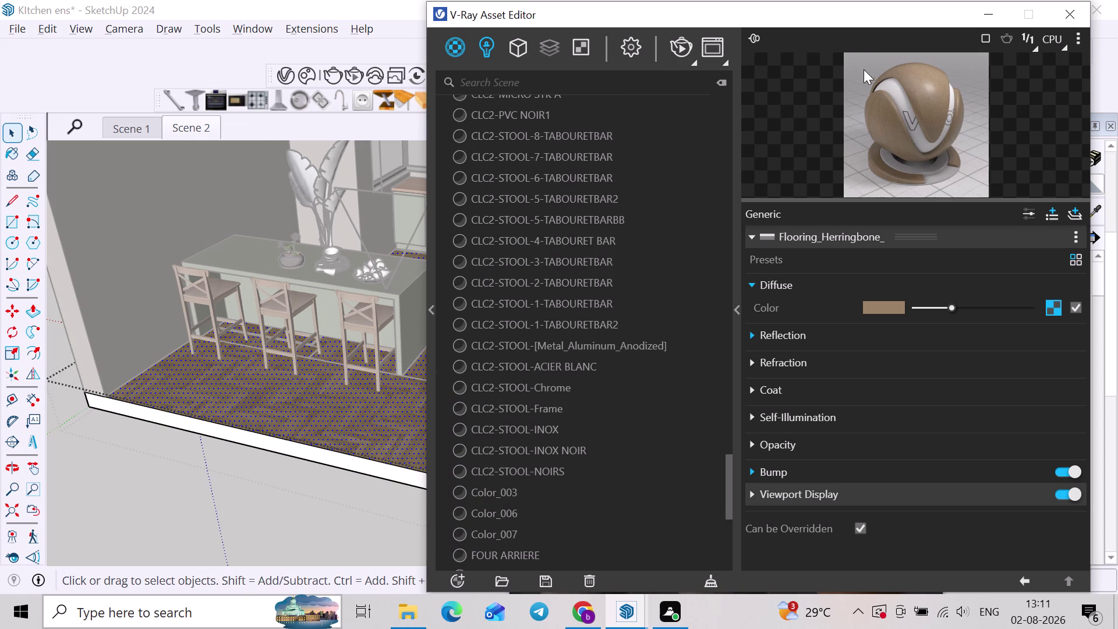
drag(871, 25, 822, 24)
click(1019, 19)
scroll(down, 3)
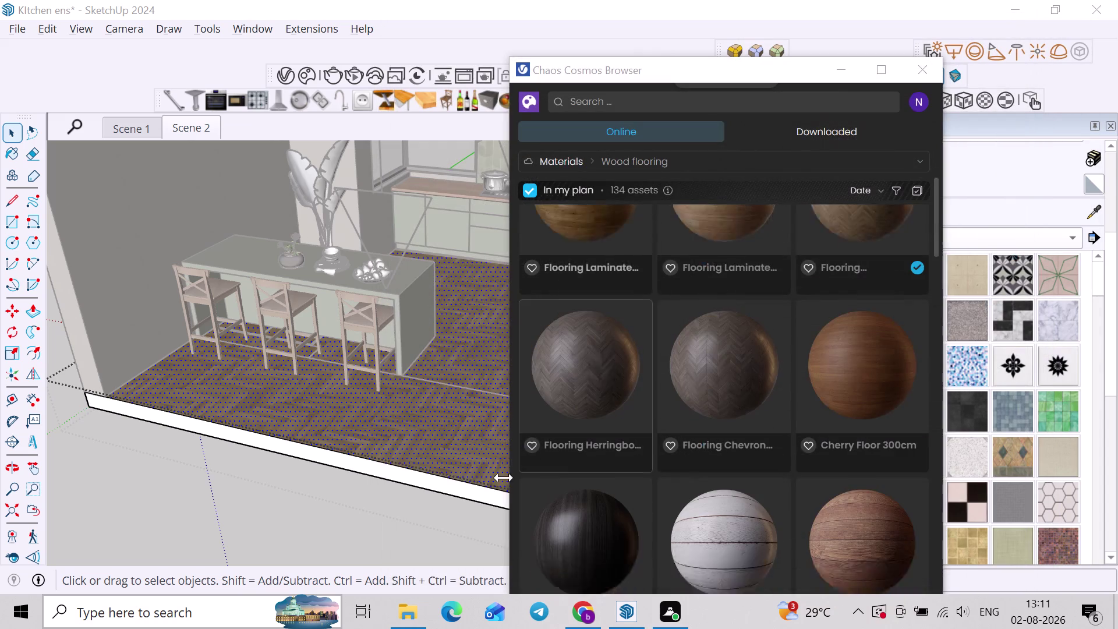
Switch to the second saved scene view and start a V-Ray render.
key(space)
click(394, 503)
middle_drag(414, 491, 489, 473)
click(188, 122)
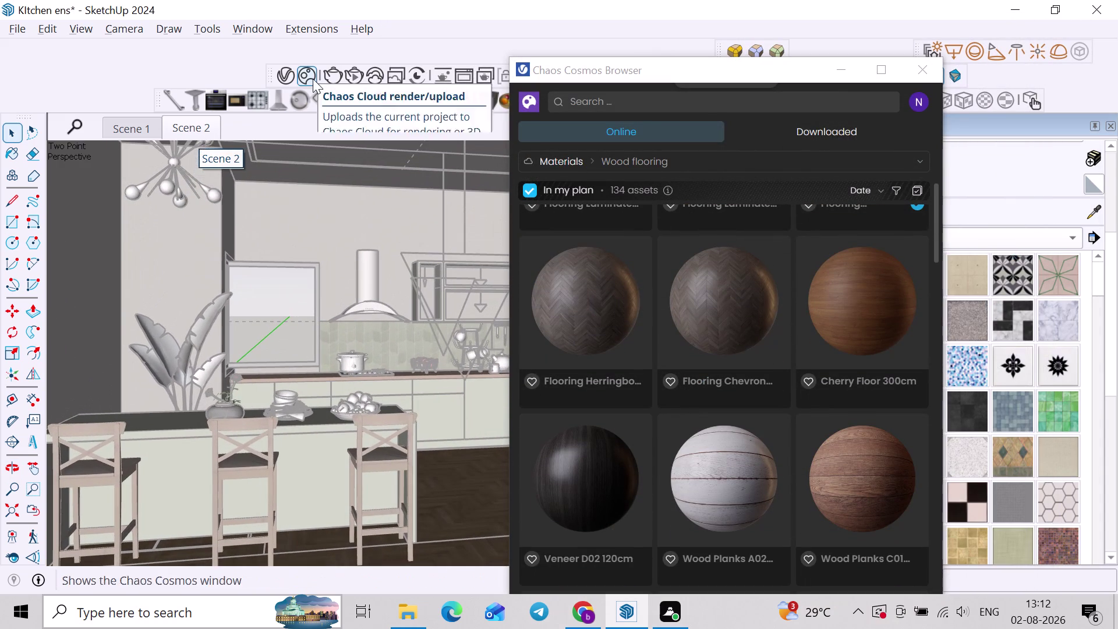
click(352, 74)
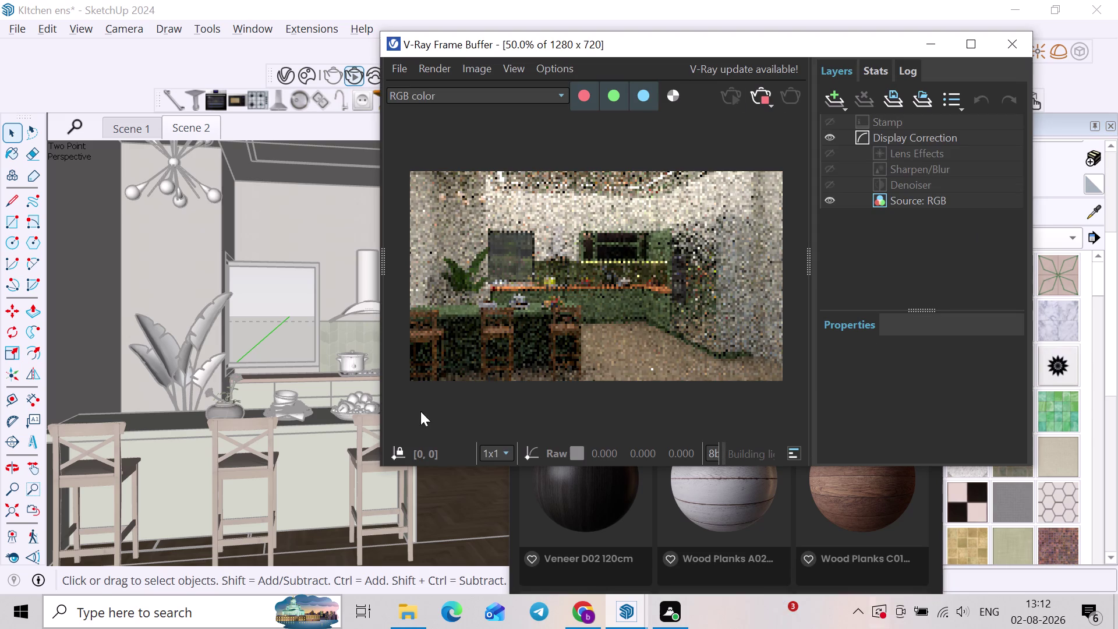
Inspect the render at 100% around the extractor hood and move the preview aside.
scroll(up, 3)
scroll(down, 3)
scroll(up, 3)
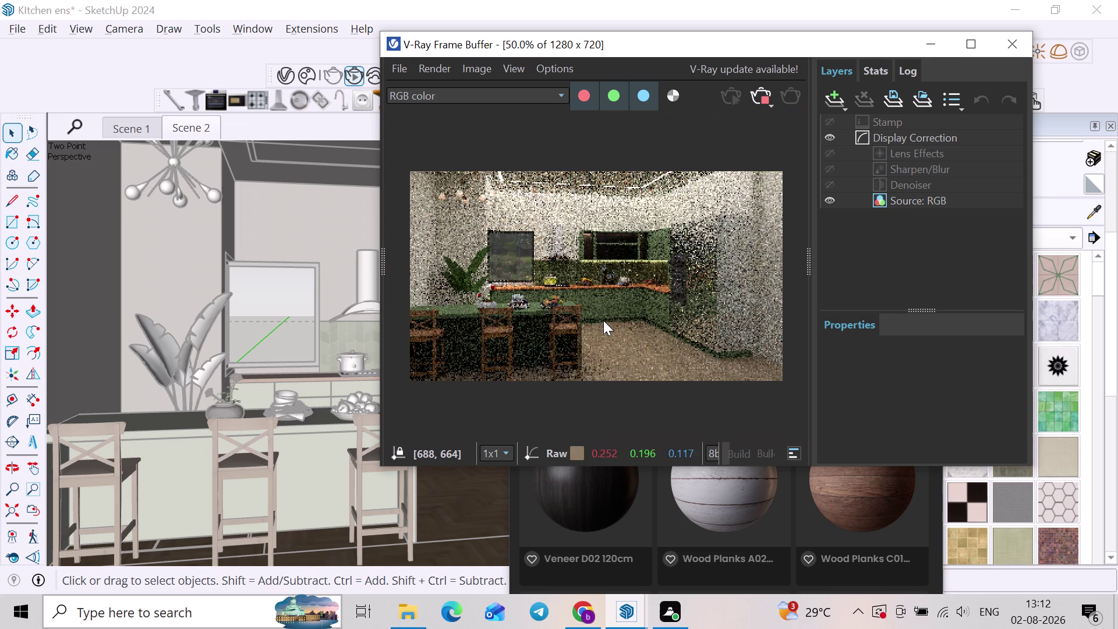
scroll(down, 3)
scroll(up, 3)
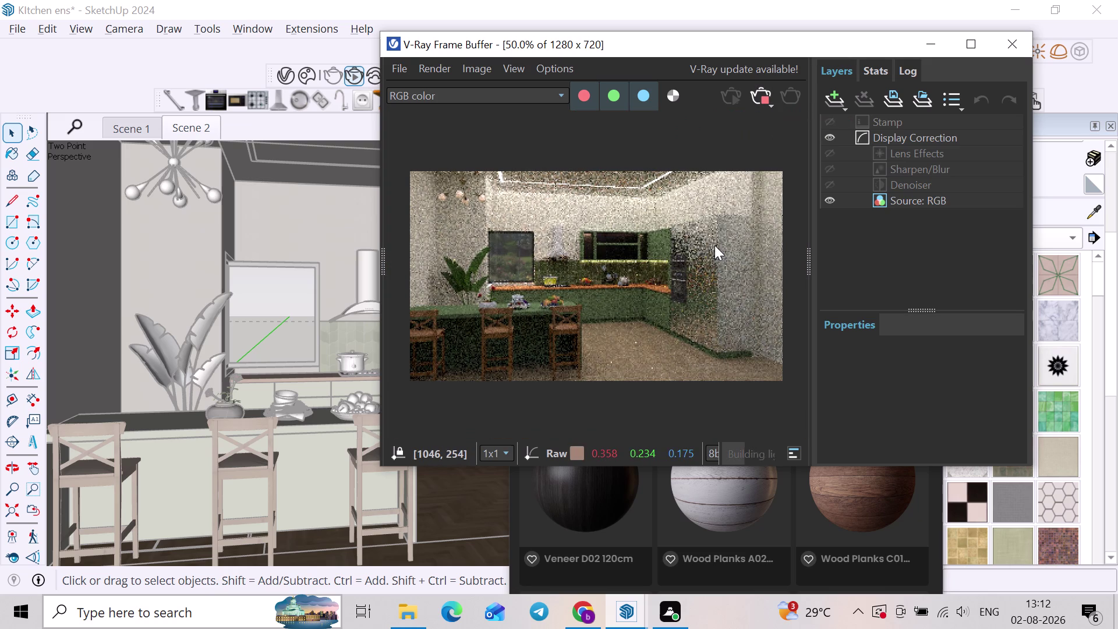
scroll(up, 3)
scroll(down, 3)
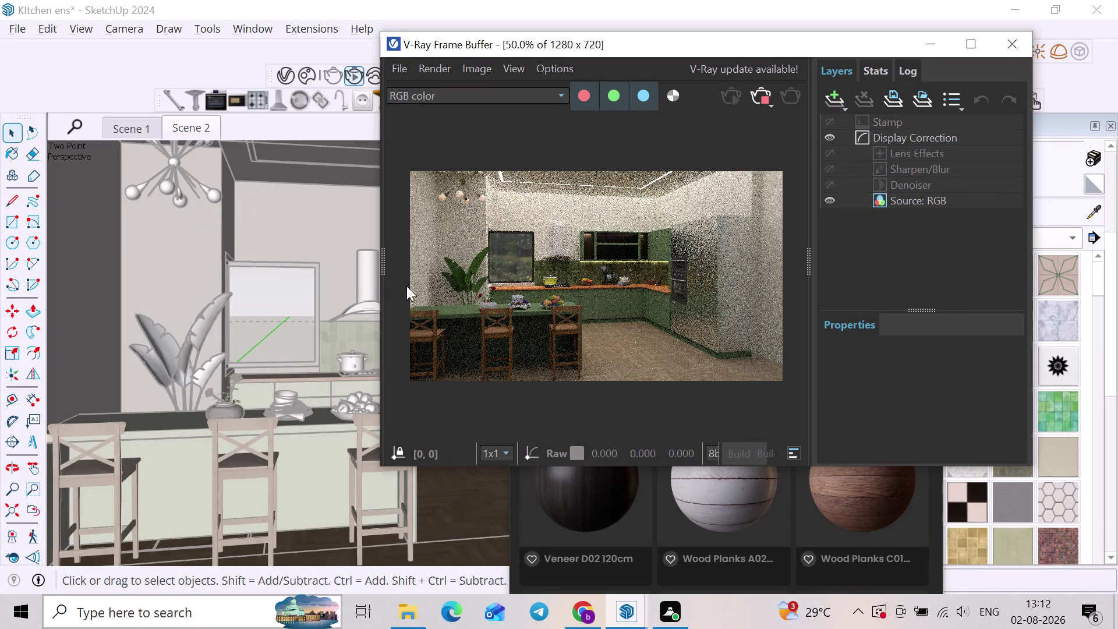
click(363, 268)
middle_drag(311, 294, 277, 298)
click(338, 306)
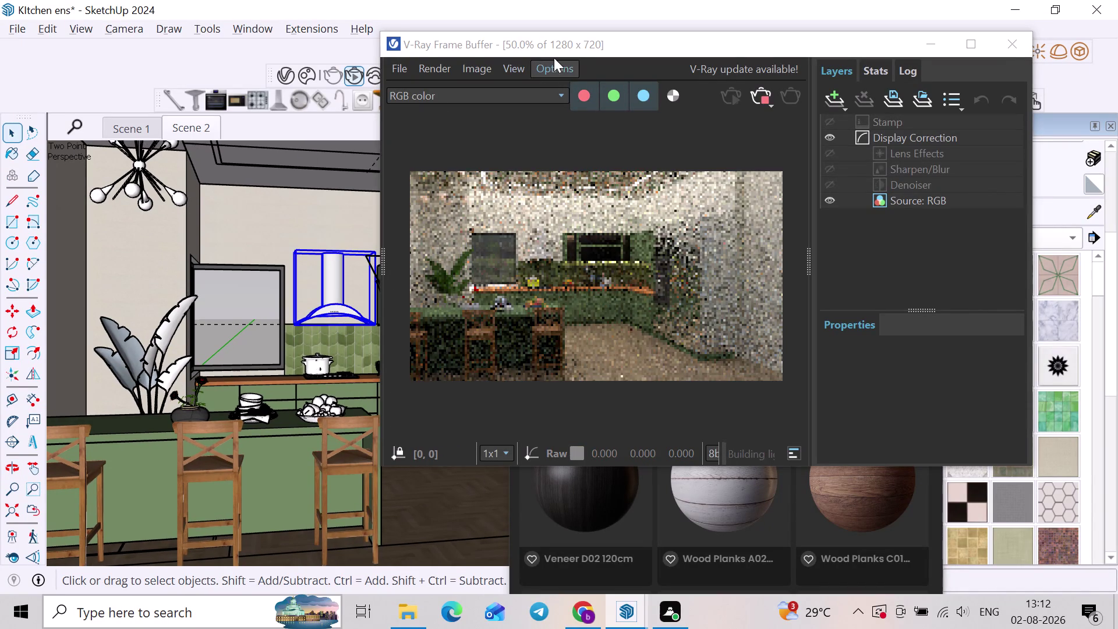
drag(560, 57, 707, 87)
drag(712, 48, 782, 81)
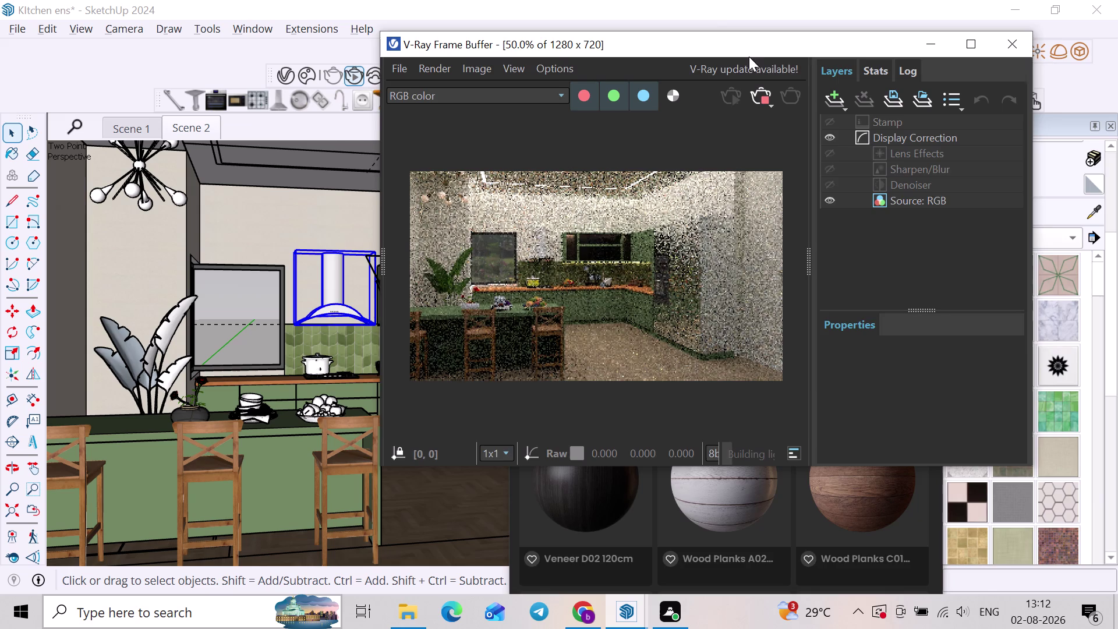
drag(760, 56, 839, 155)
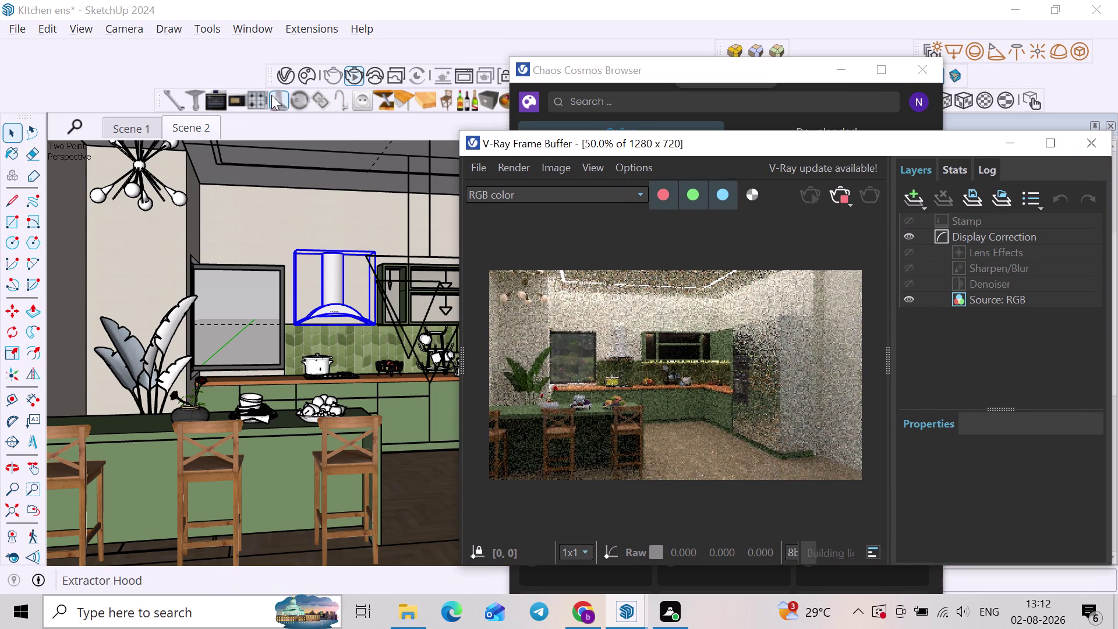
Check the upper wall cabinet, shift the render window left, and close it.
click(278, 98)
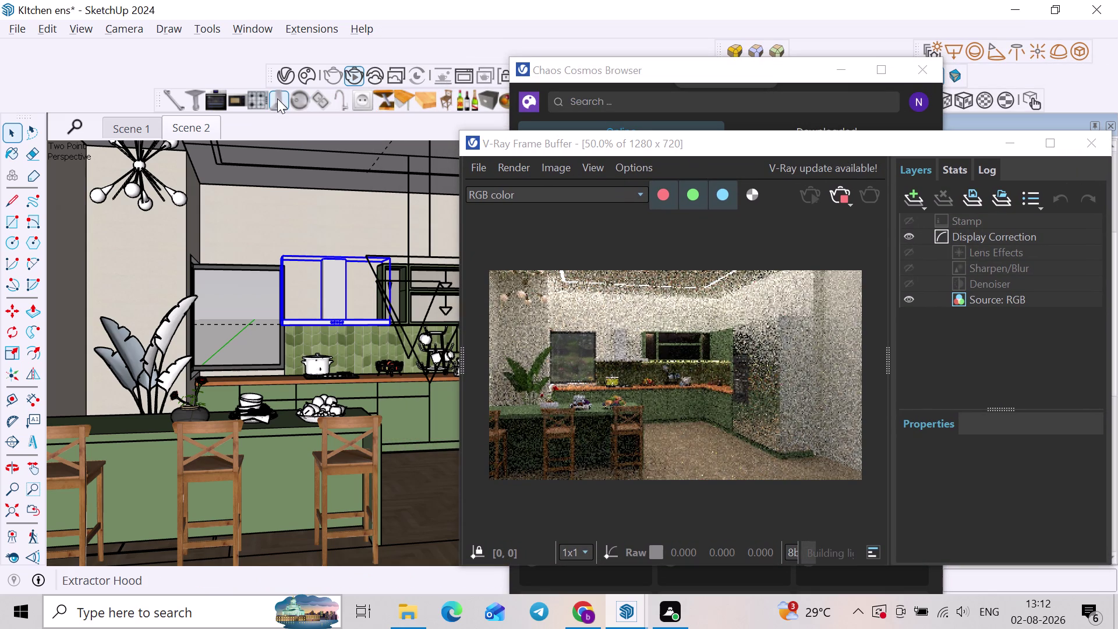
click(278, 99)
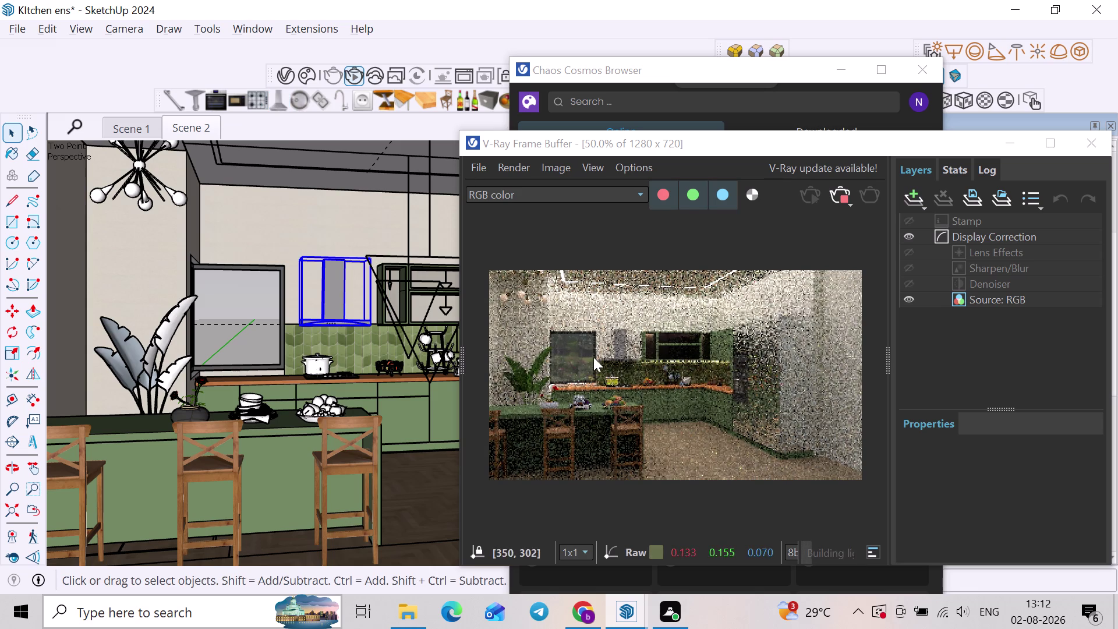
scroll(up, 3)
scroll(up, 3)
scroll(down, 3)
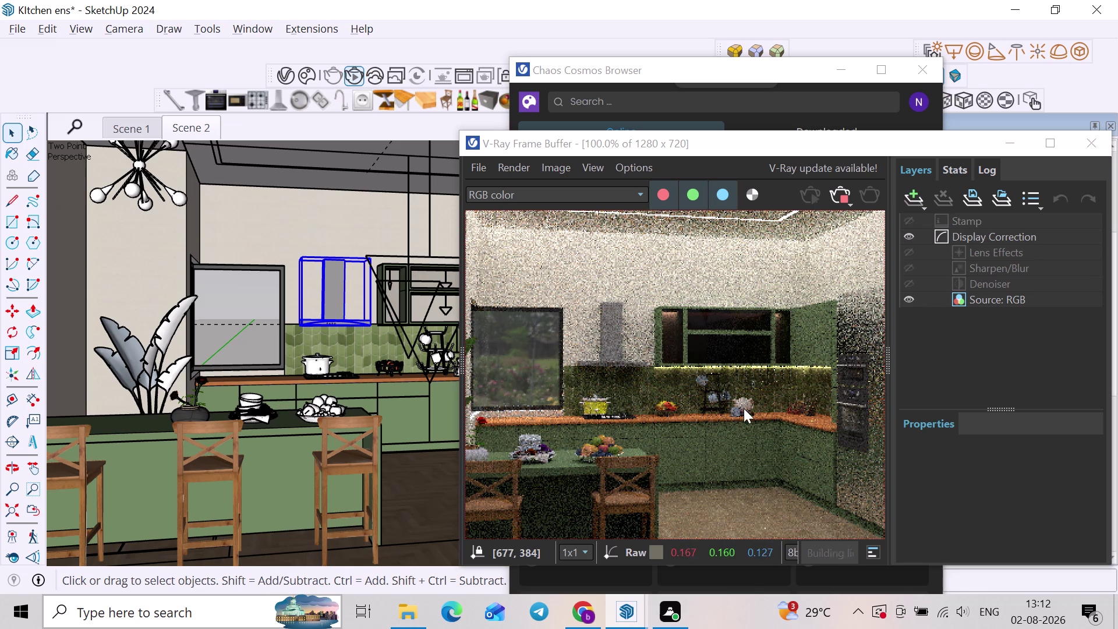
click(836, 193)
drag(856, 151, 763, 157)
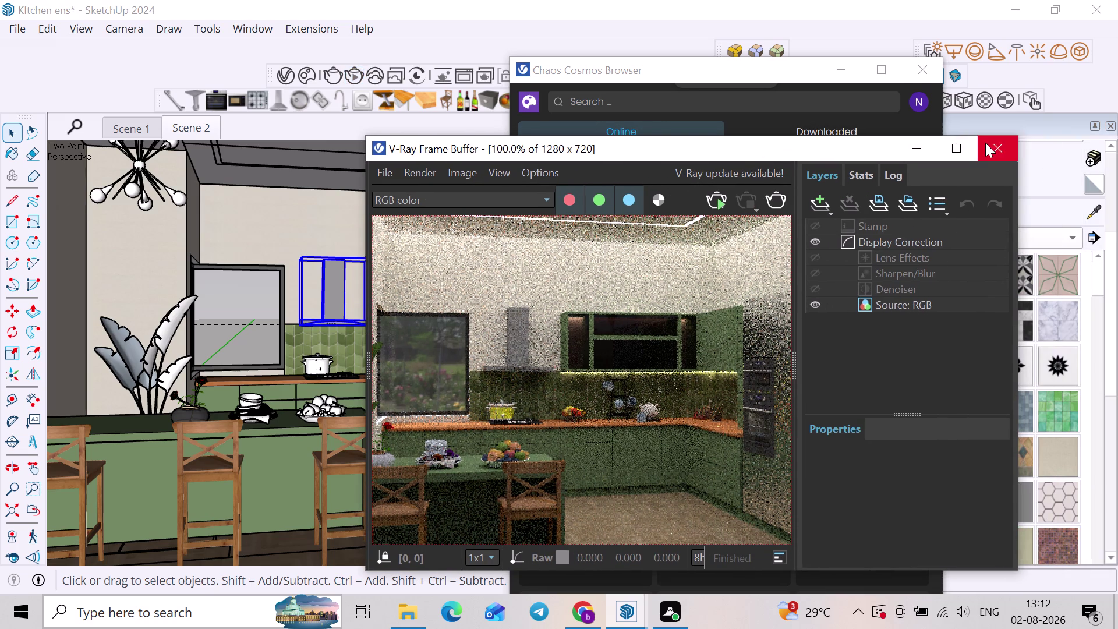
click(985, 142)
click(914, 66)
scroll(down, 3)
middle_drag(636, 324, 606, 335)
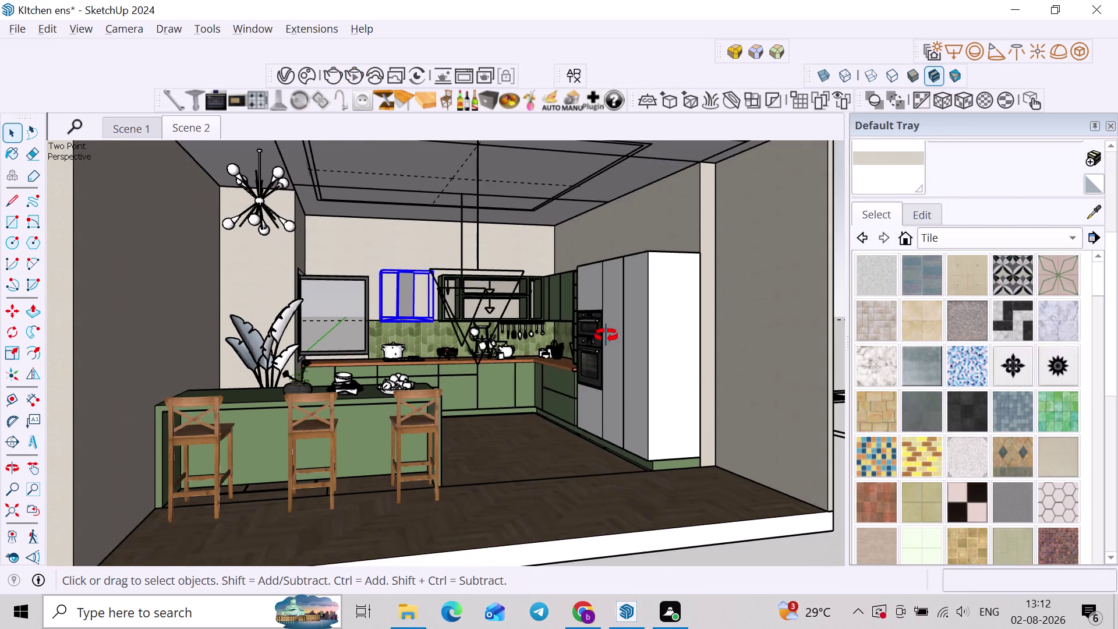
Zoom in on the upper cabinet's two middle compartments.
middle_drag(606, 335, 537, 353)
scroll(up, 3)
key(space)
click(764, 358)
scroll(up, 3)
middle_drag(502, 257, 491, 239)
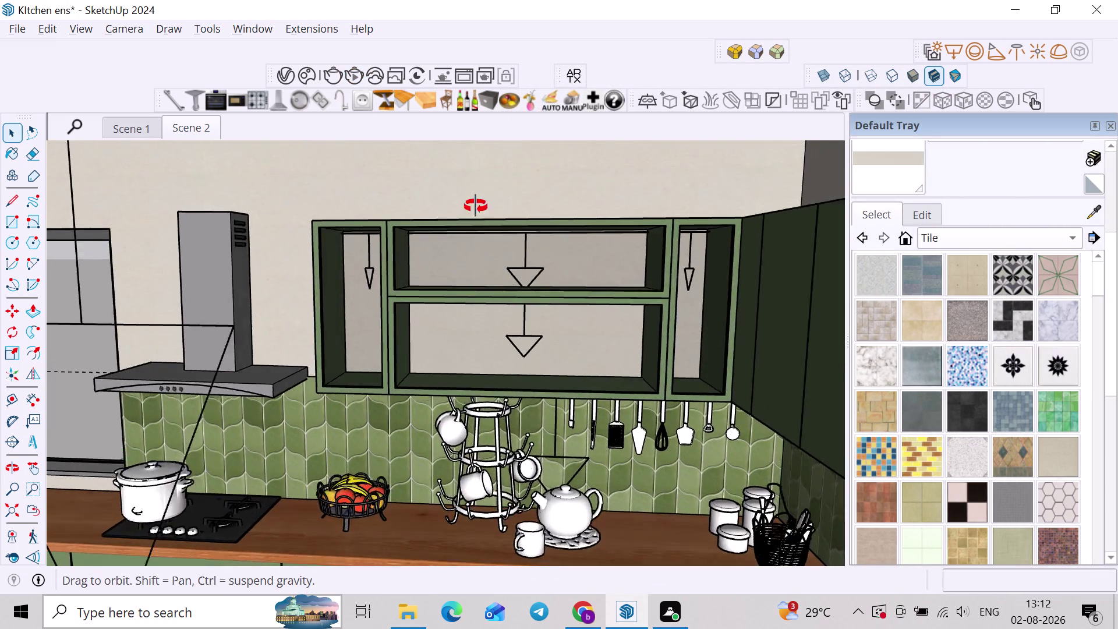
middle_drag(491, 240, 473, 199)
scroll(up, 3)
middle_drag(527, 259, 480, 274)
scroll(up, 3)
click(547, 267)
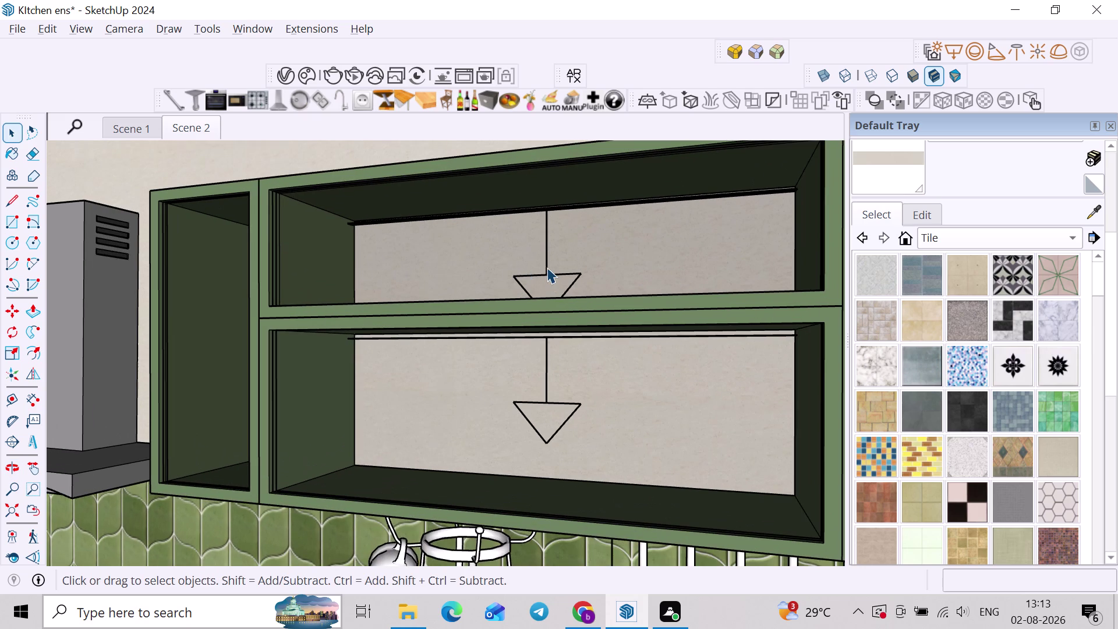
middle_drag(542, 260, 553, 258)
Select the rectangle lights in both the upper and lower compartments.
key(h)
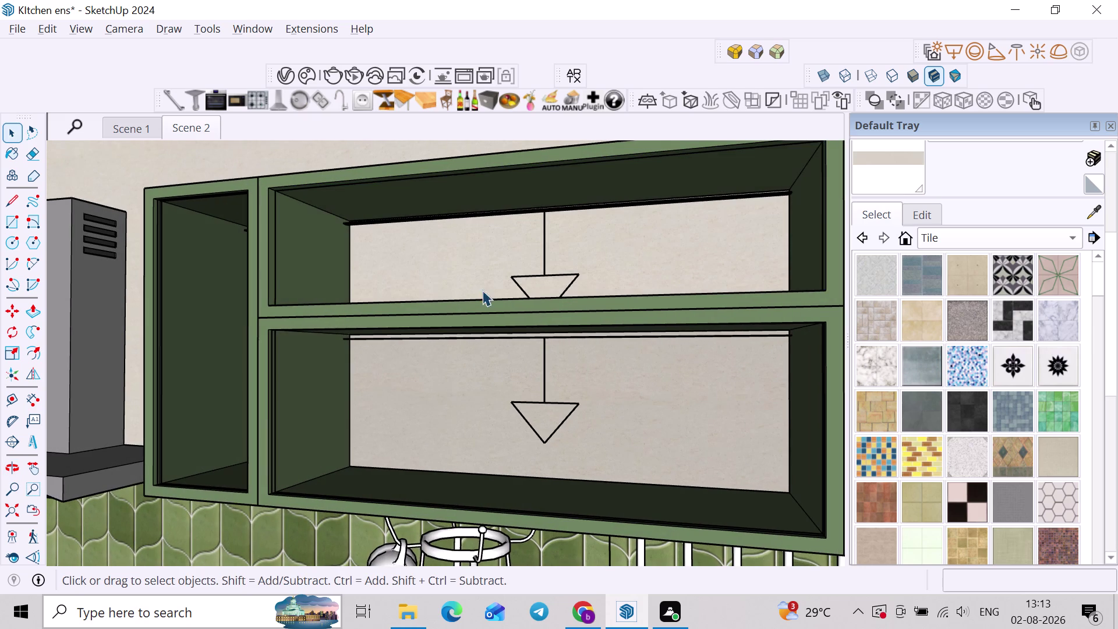
click(466, 403)
key(h)
click(549, 282)
click(549, 271)
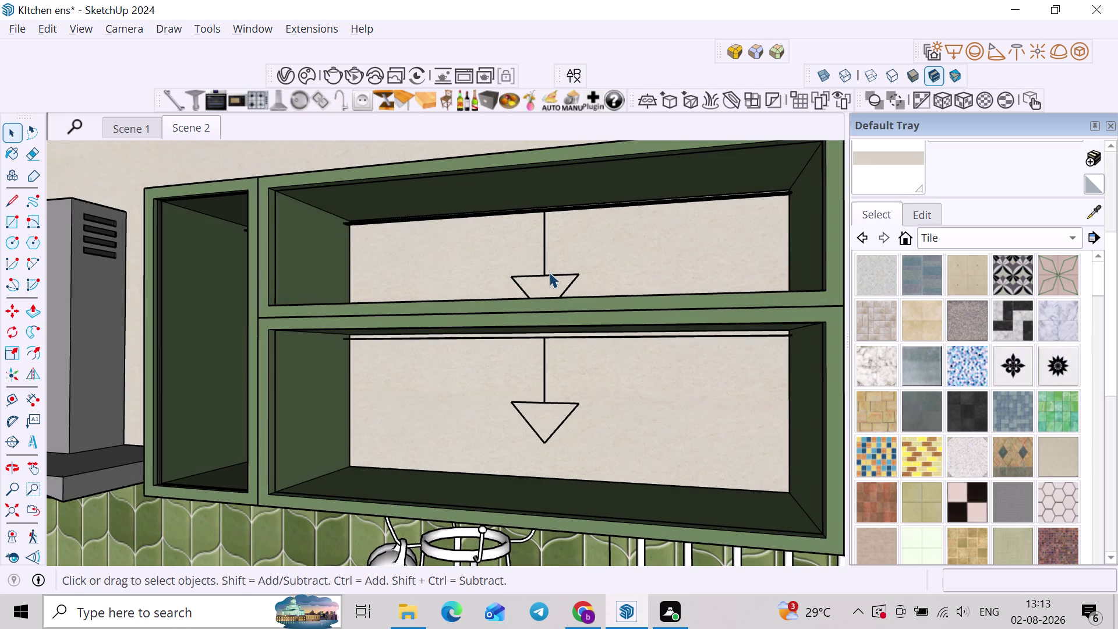
click(540, 281)
click(540, 273)
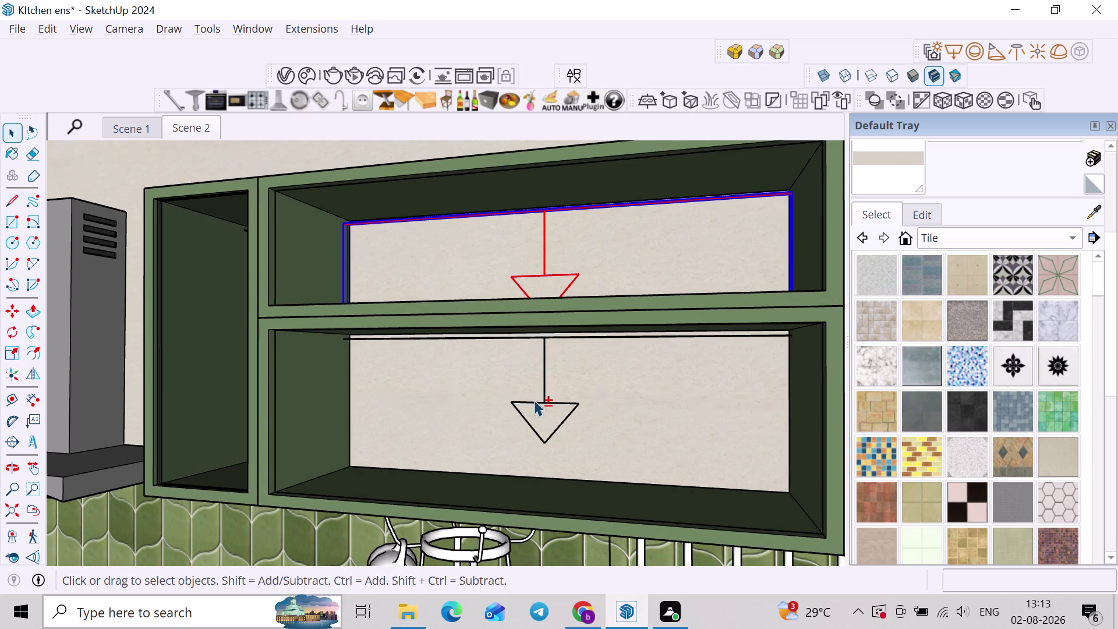
click(536, 404)
Snap both lights to the compartment's inner corner, then render the Scene 2 view in V-Ray.
key(m)
scroll(up, 3)
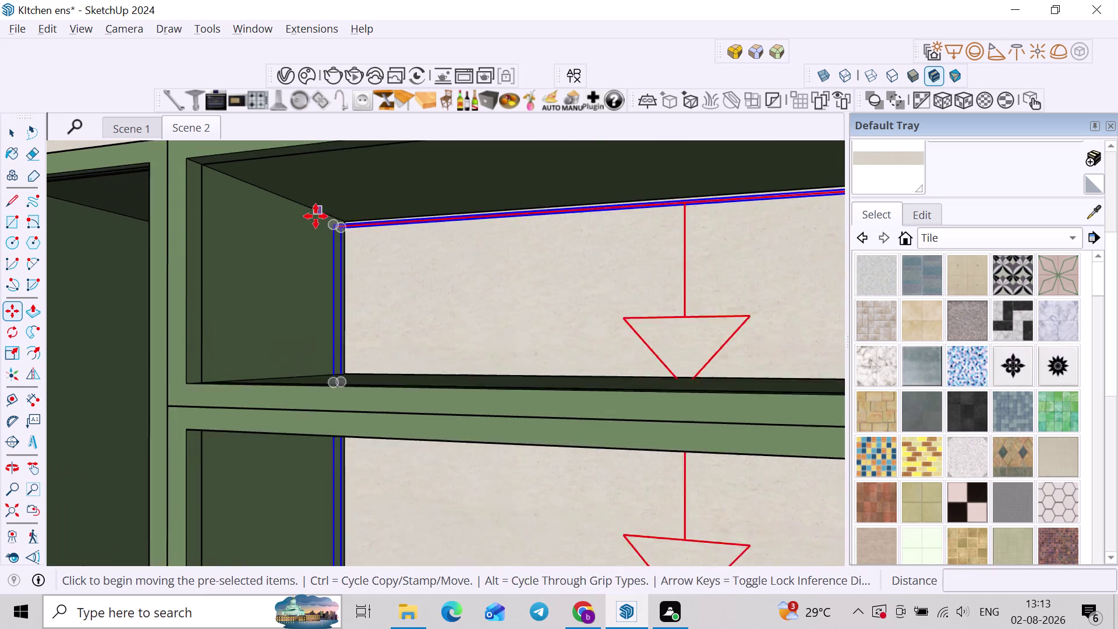
scroll(up, 3)
click(335, 223)
scroll(down, 3)
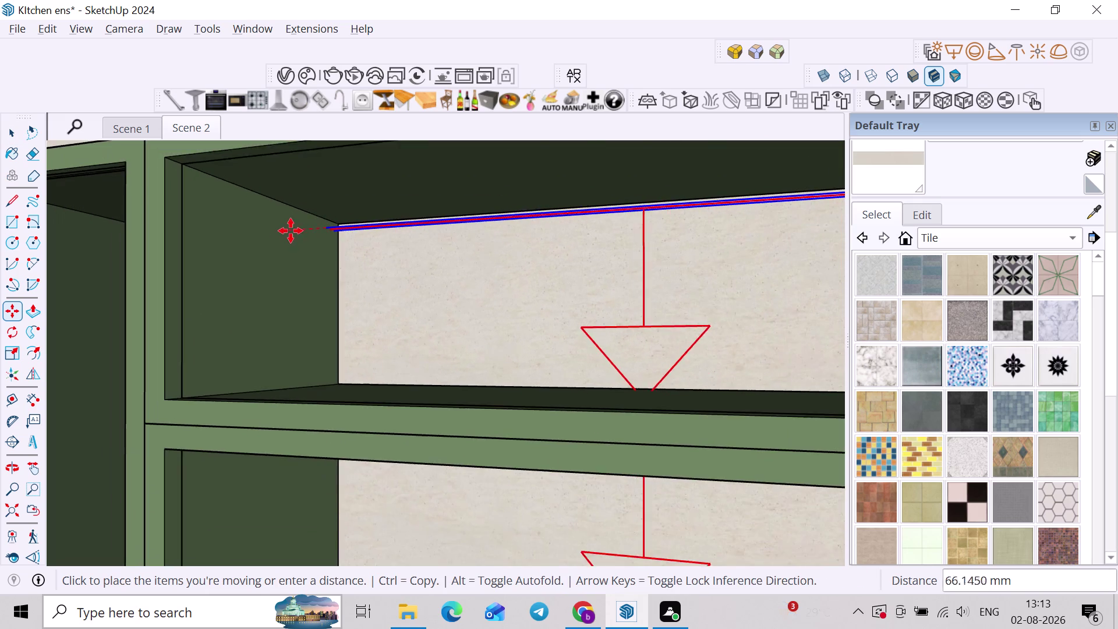
scroll(down, 3)
key(Right)
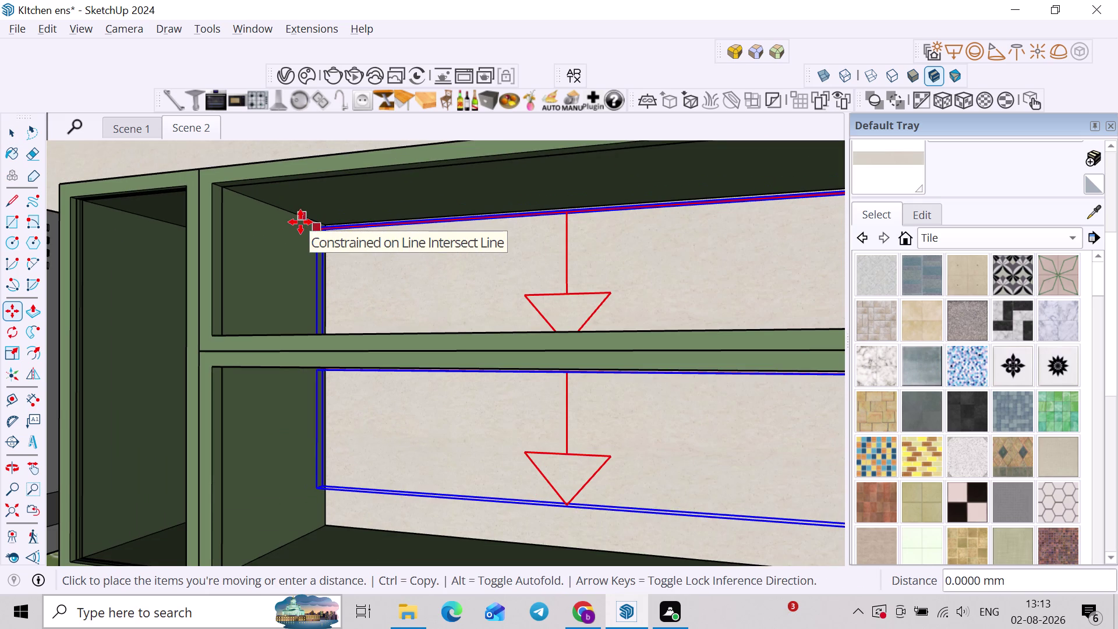
key(Left)
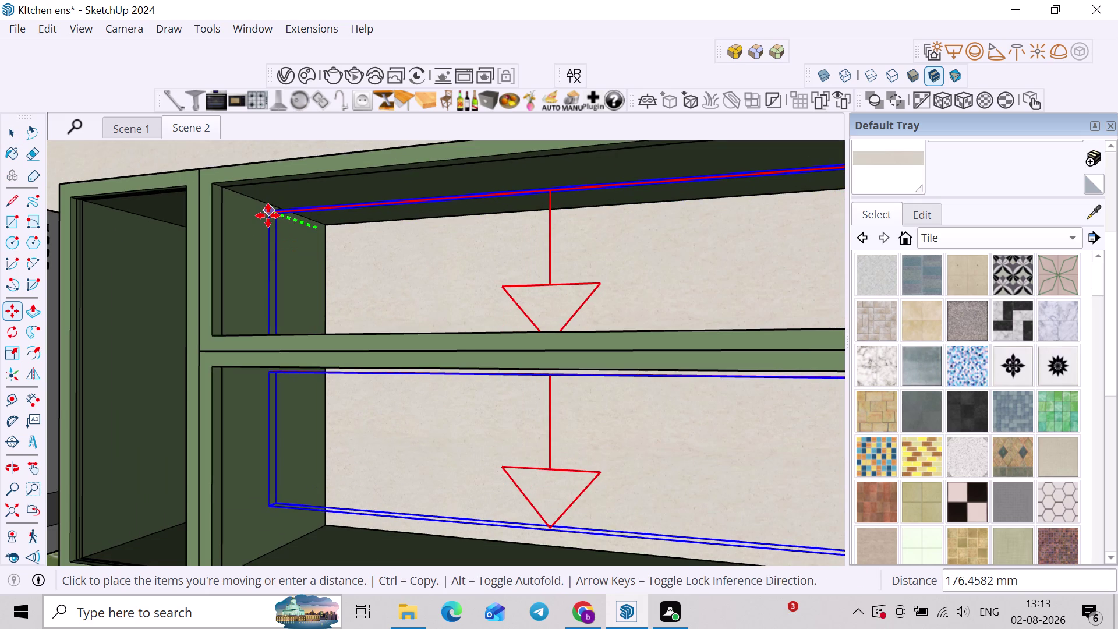
click(268, 215)
key(space)
click(181, 131)
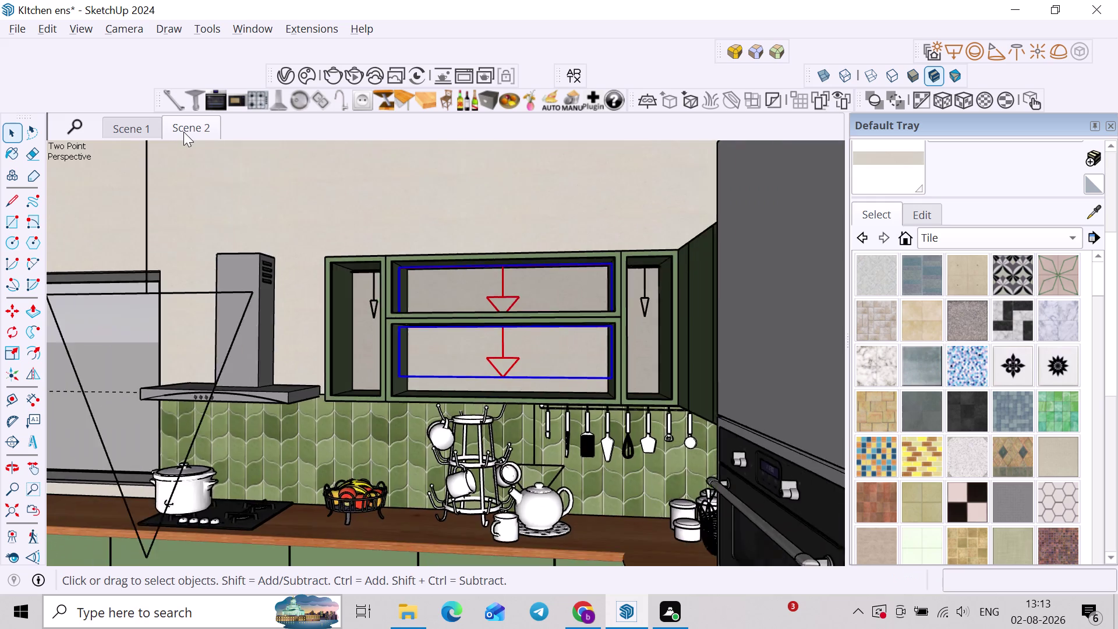
click(347, 75)
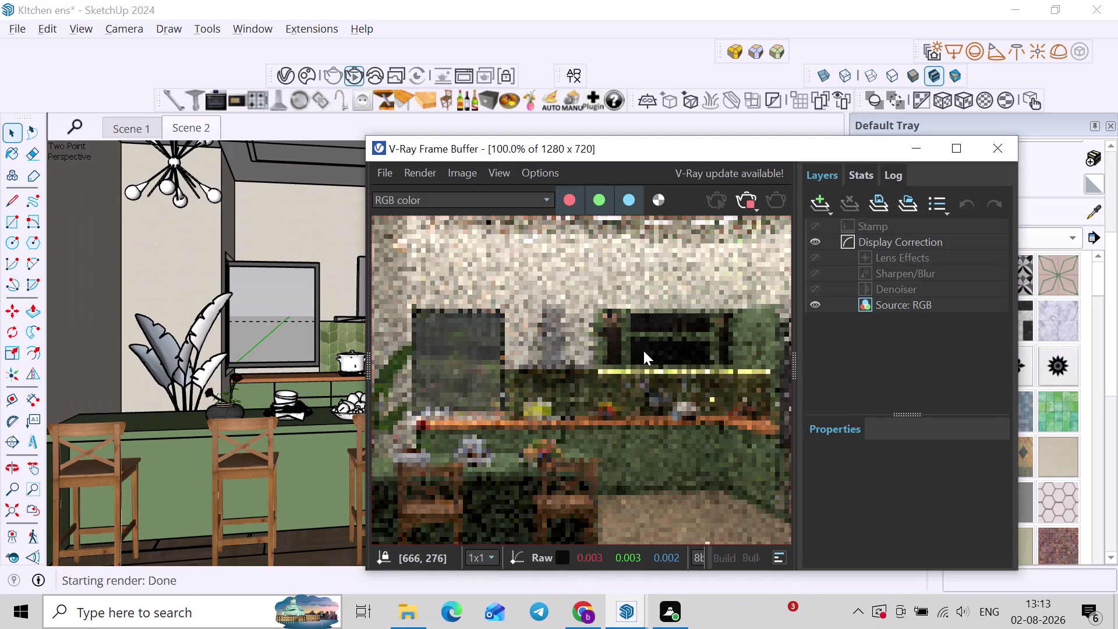
Inspect the cabinet lighting in the render at 200%, then close the frame buffer.
scroll(up, 3)
scroll(down, 3)
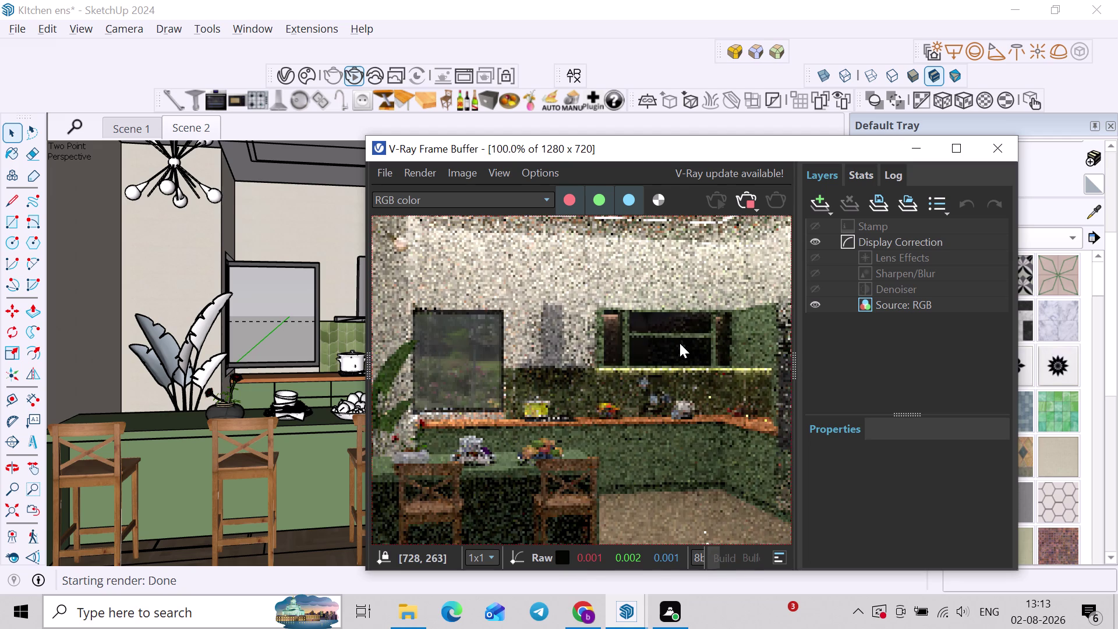
scroll(up, 3)
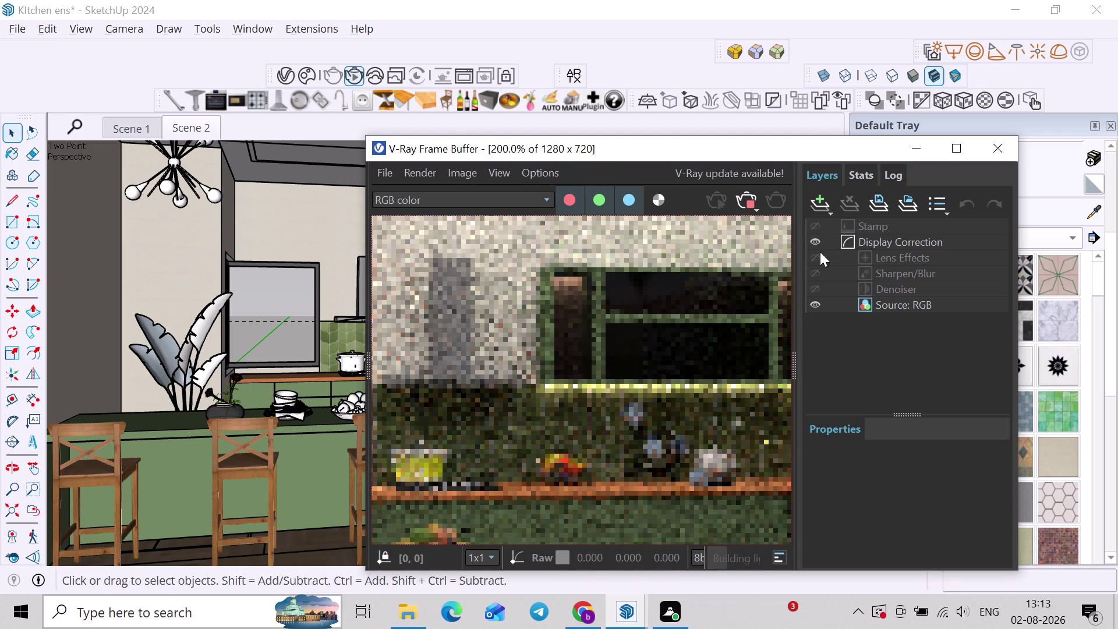
click(747, 206)
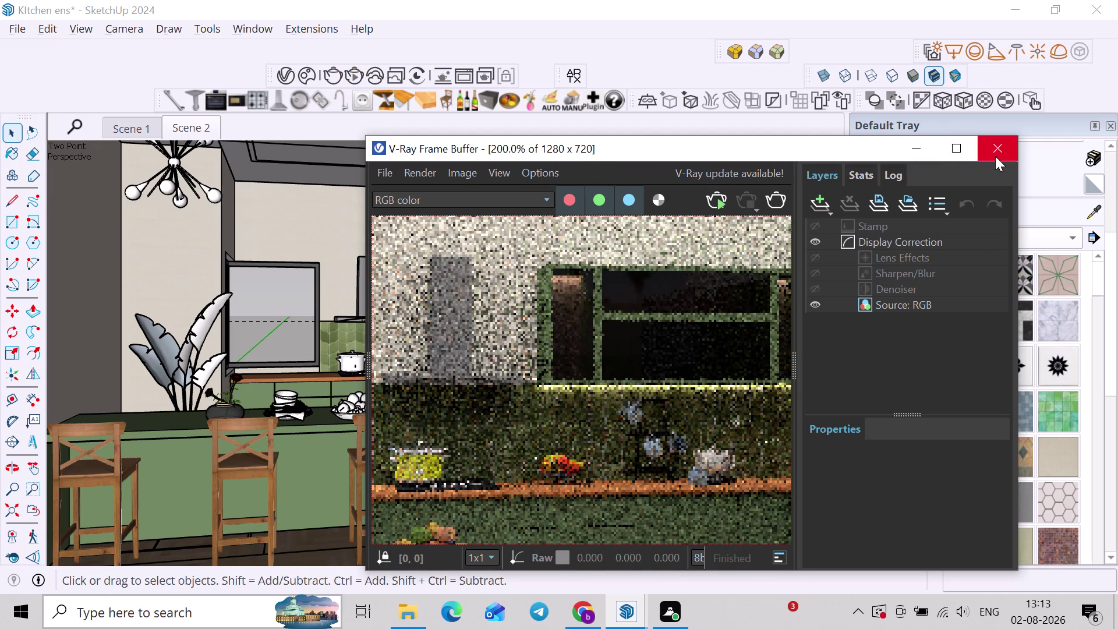
click(995, 156)
scroll(up, 3)
middle_drag(530, 268, 469, 281)
scroll(up, 3)
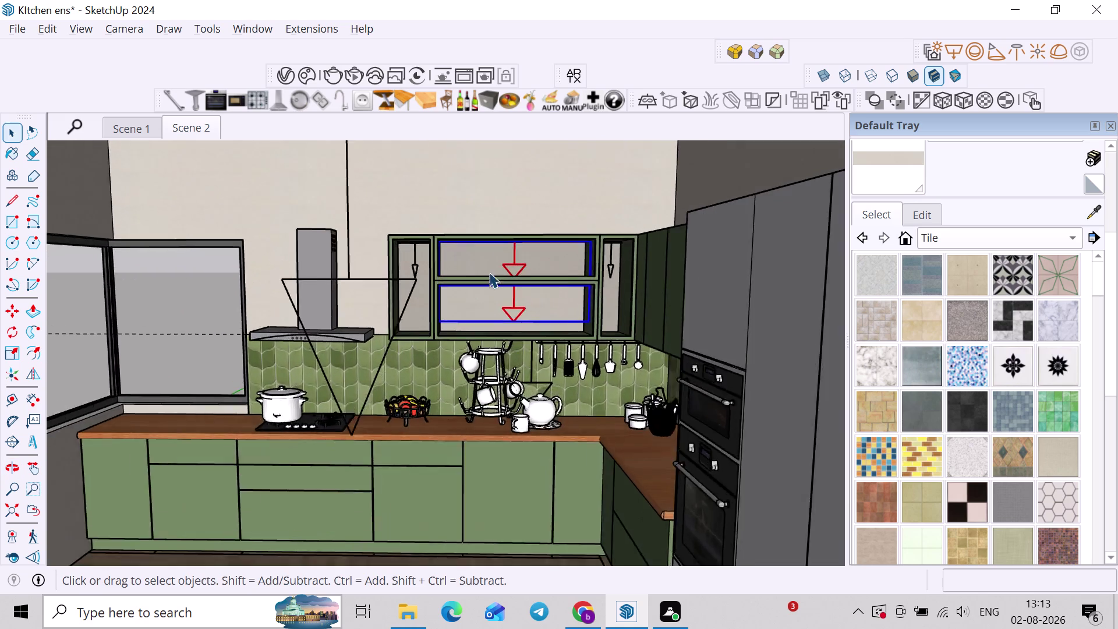
scroll(up, 3)
middle_drag(526, 271, 480, 246)
scroll(up, 3)
middle_drag(414, 250, 471, 254)
scroll(up, 3)
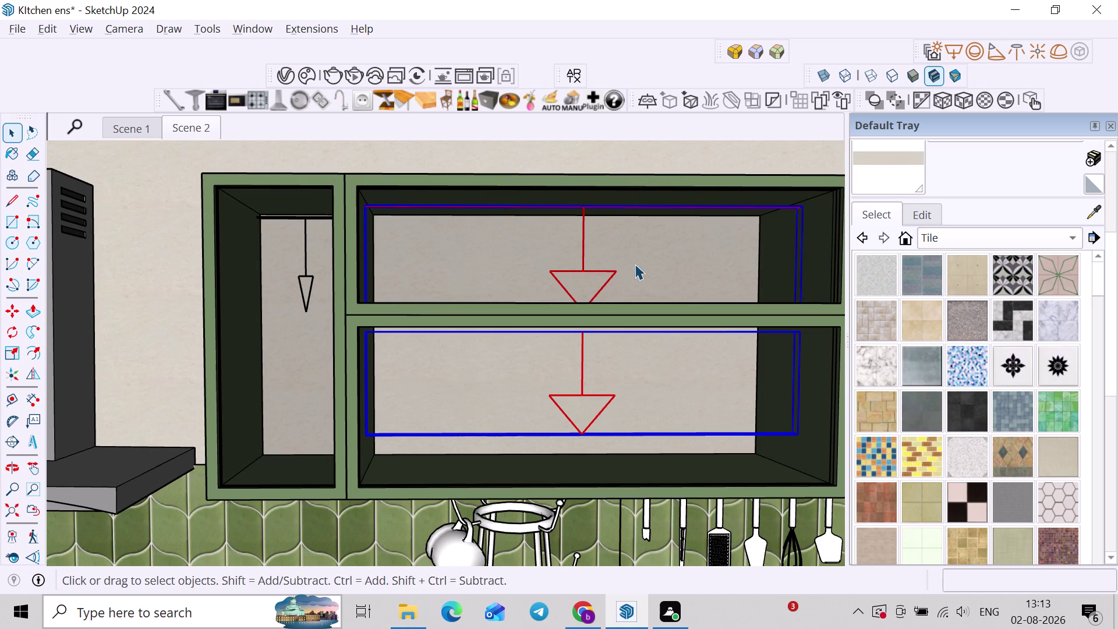
click(287, 80)
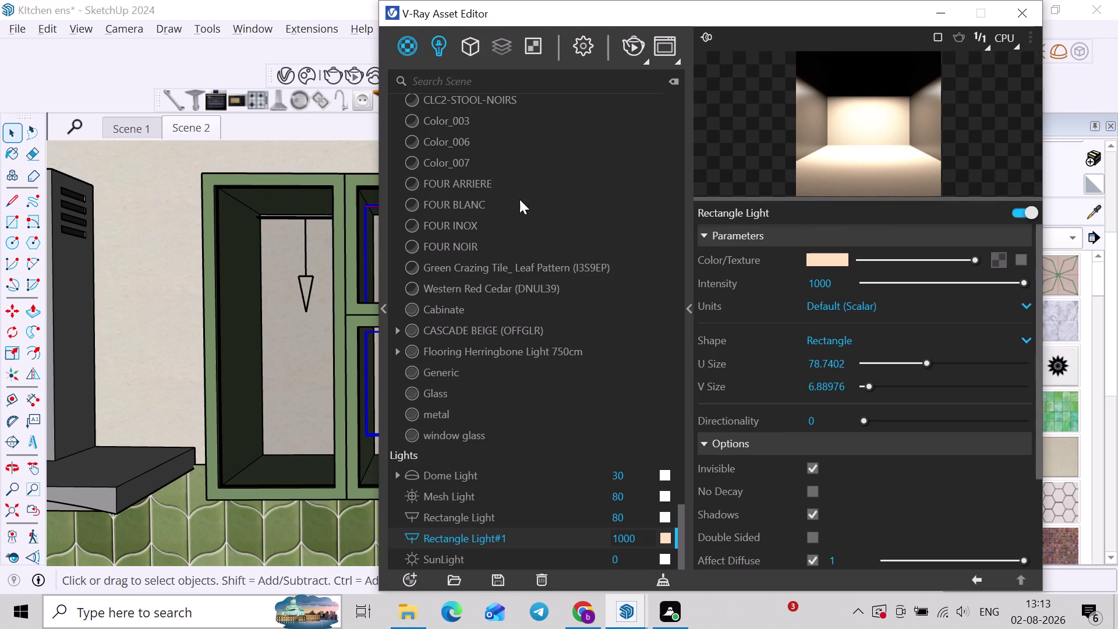
click(441, 45)
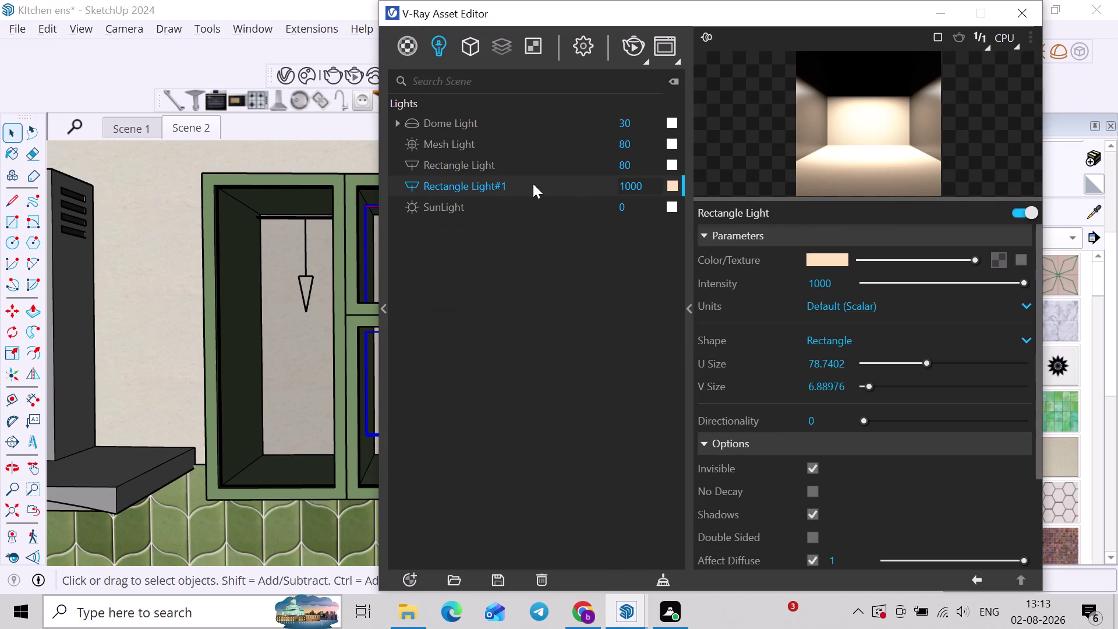
click(1009, 23)
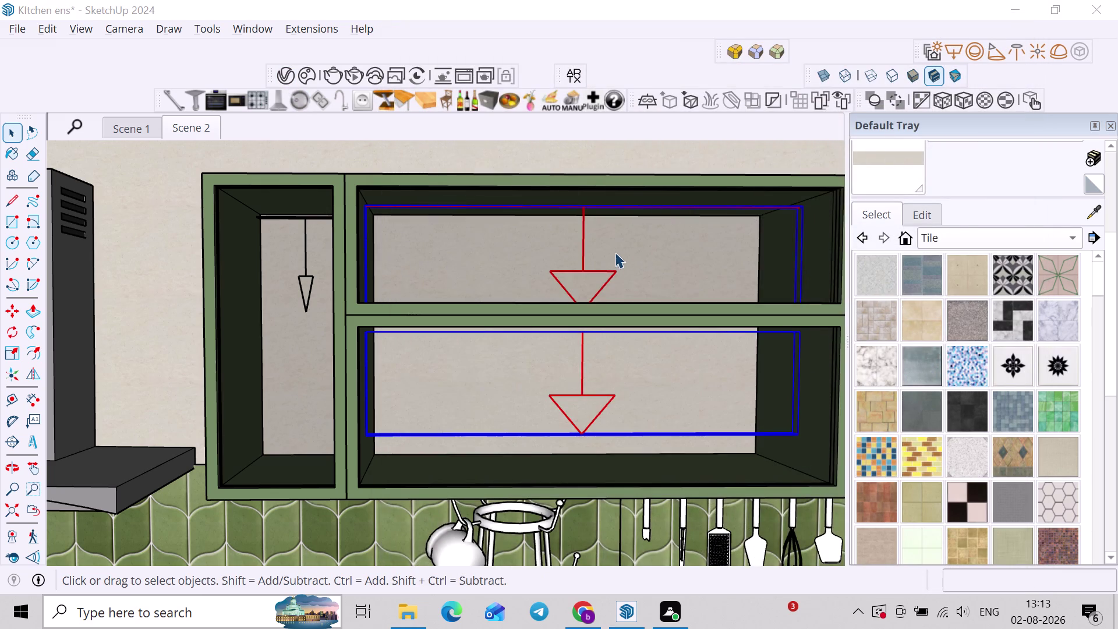
scroll(down, 3)
scroll(down, 3)
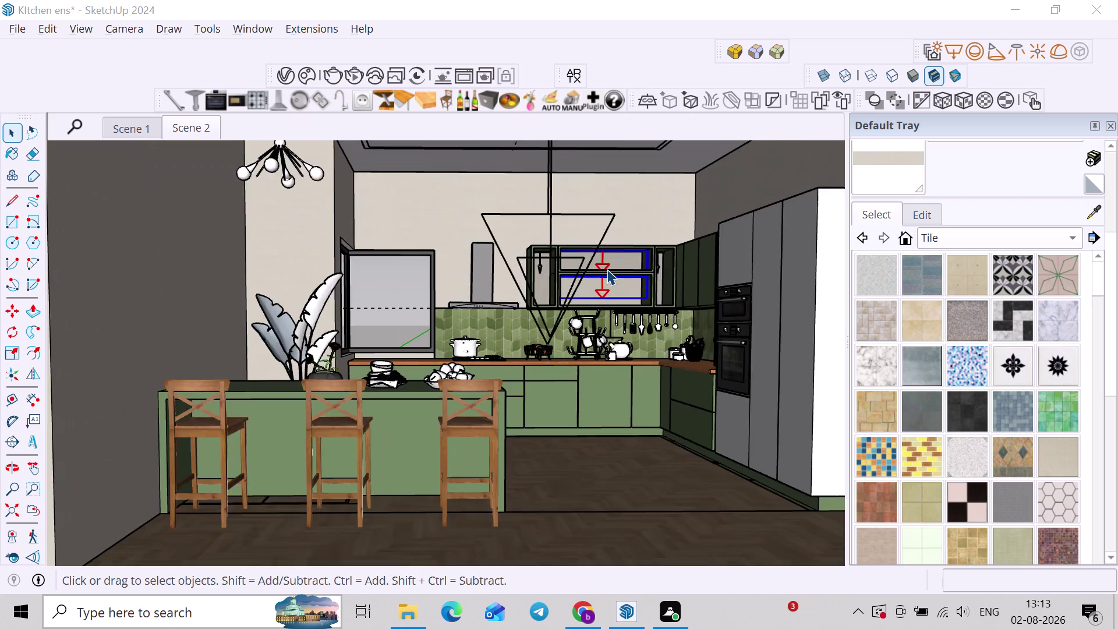
scroll(down, 3)
scroll(down, 3)
click(333, 292)
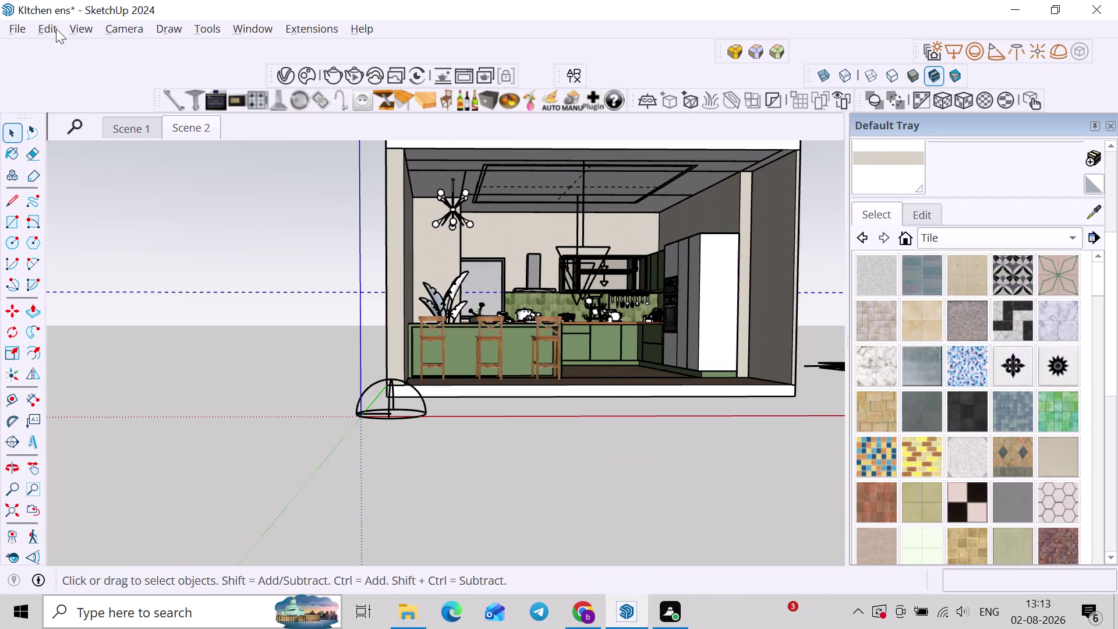
click(50, 28)
click(82, 195)
click(146, 218)
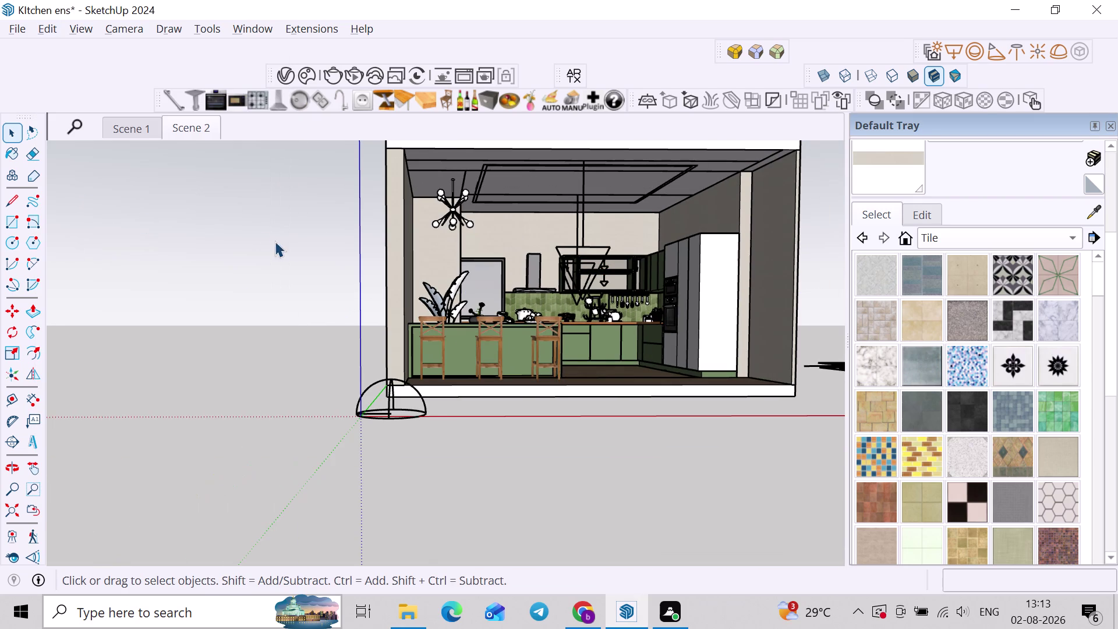
middle_drag(286, 237, 197, 239)
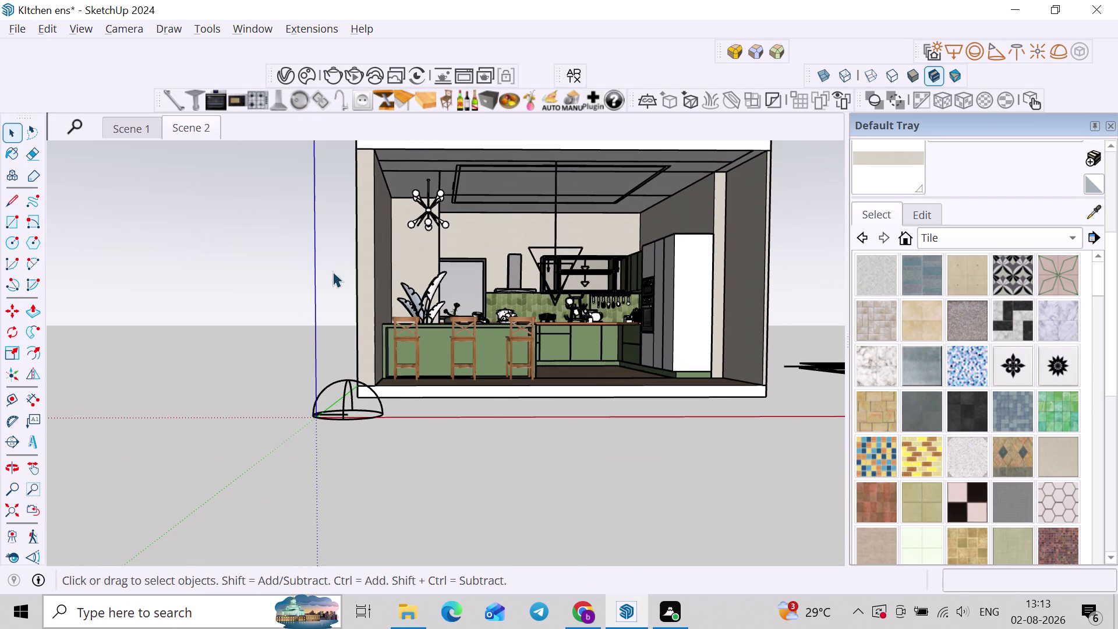
middle_drag(313, 277, 225, 301)
middle_drag(356, 218, 243, 144)
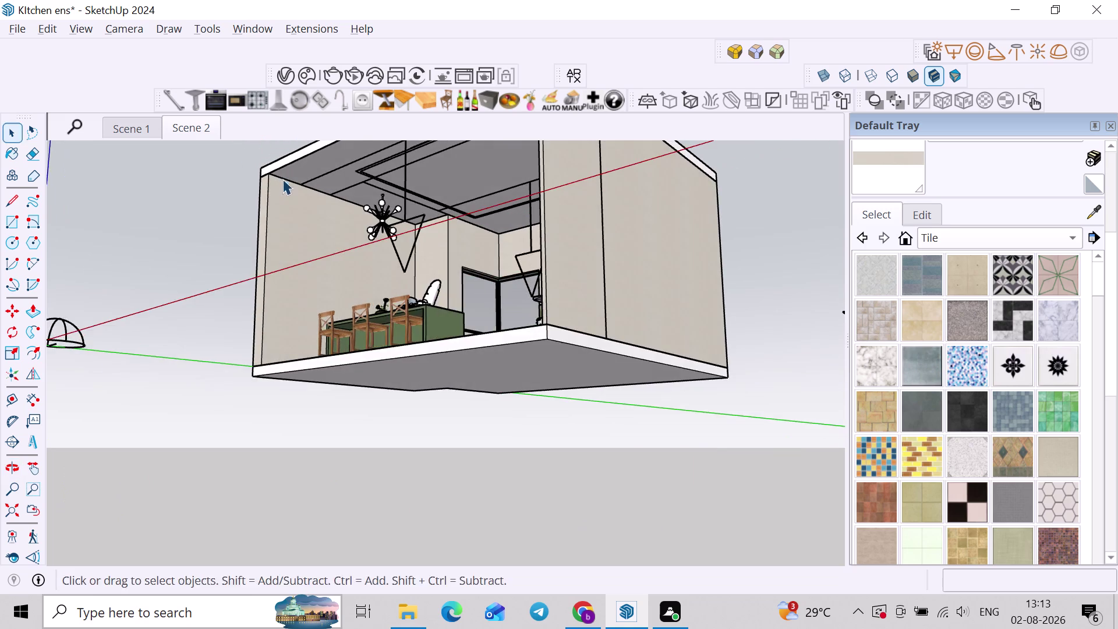
middle_drag(284, 200, 288, 258)
scroll(up, 3)
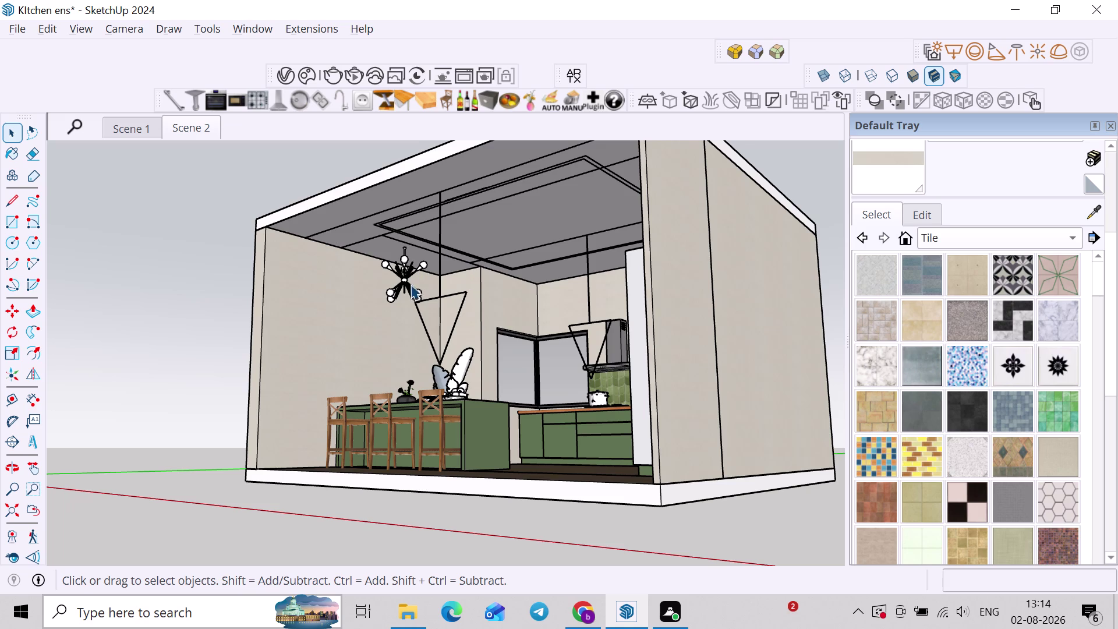
middle_drag(407, 293, 535, 313)
scroll(up, 3)
middle_drag(585, 329, 609, 336)
scroll(up, 3)
middle_drag(640, 336, 622, 385)
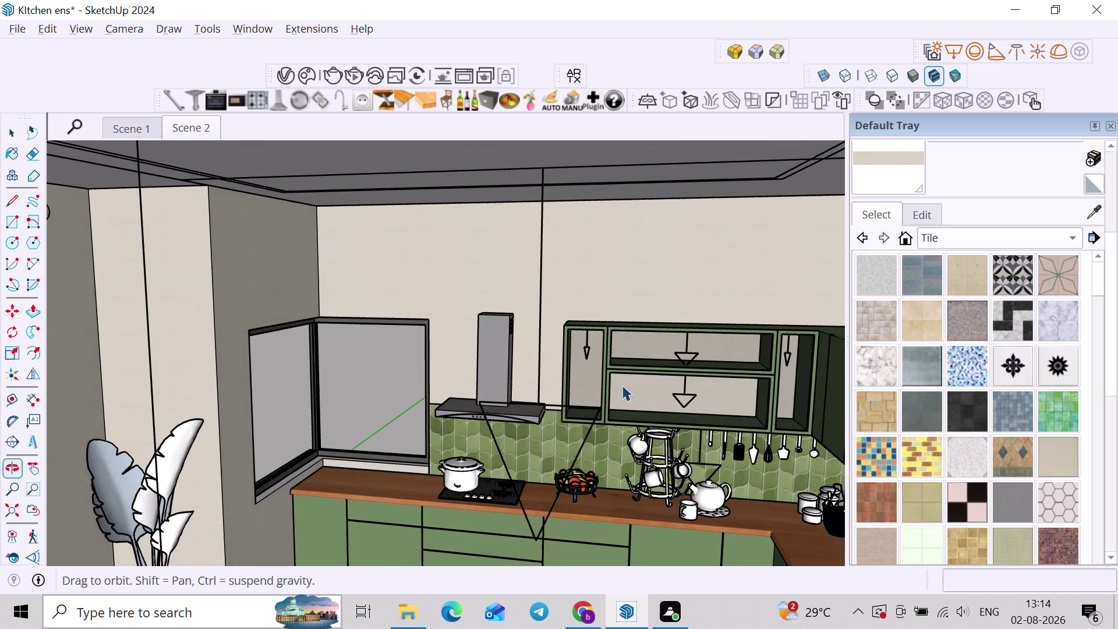
middle_drag(673, 367, 574, 353)
middle_drag(585, 377, 687, 380)
scroll(down, 3)
middle_drag(539, 353, 425, 342)
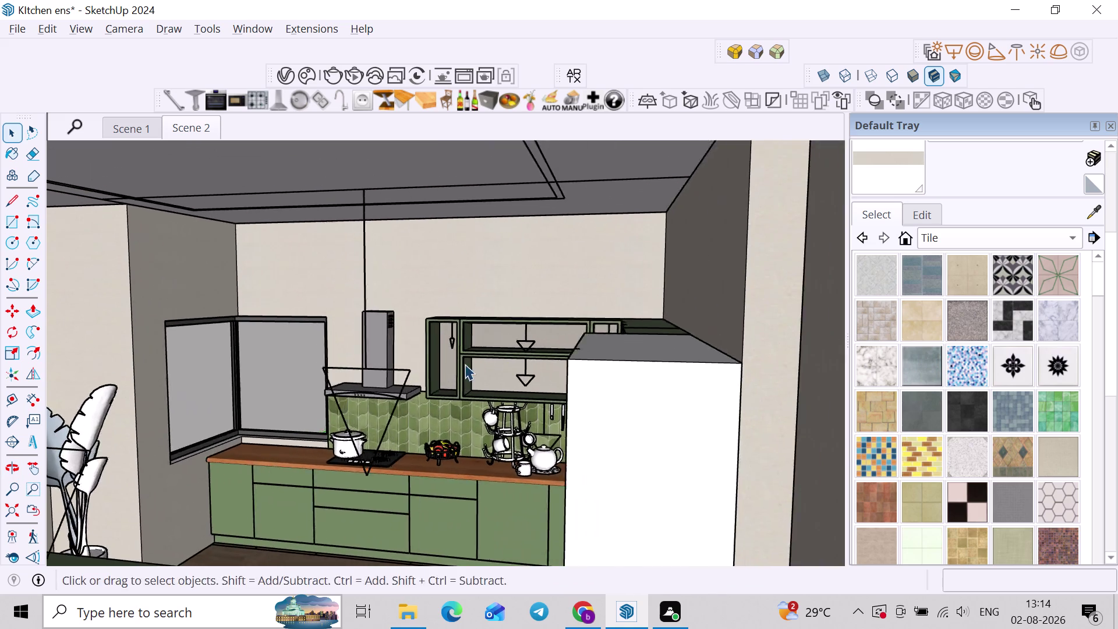
middle_drag(491, 368, 565, 368)
scroll(up, 3)
click(497, 370)
scroll(up, 3)
click(485, 326)
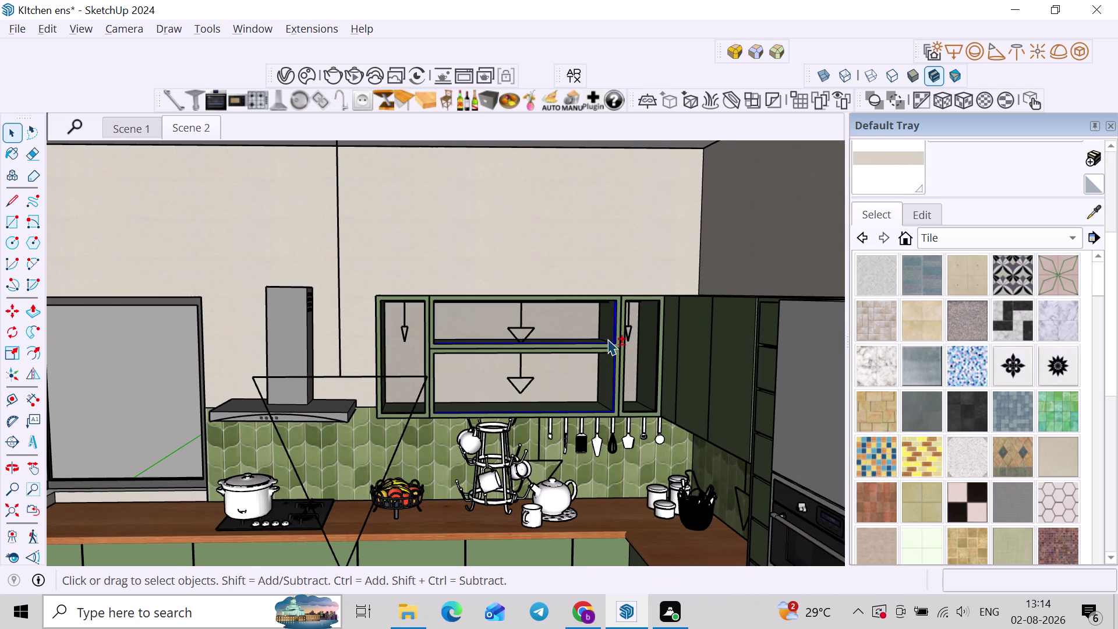
click(636, 341)
Select the upper wall cabinet and zoom in toward its left compartment.
click(400, 361)
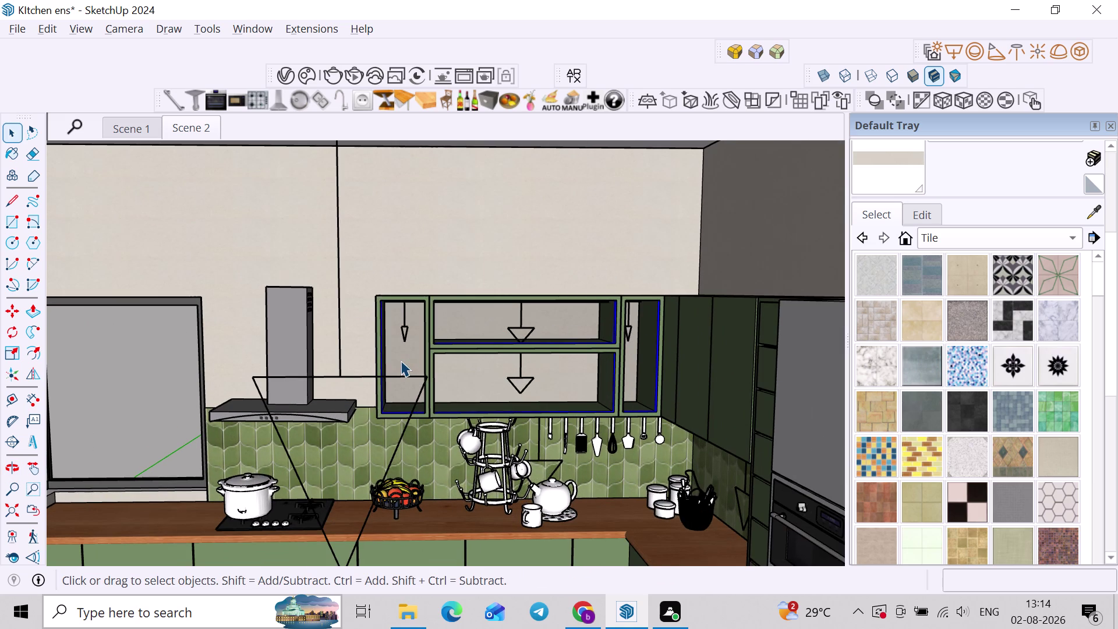
key(h)
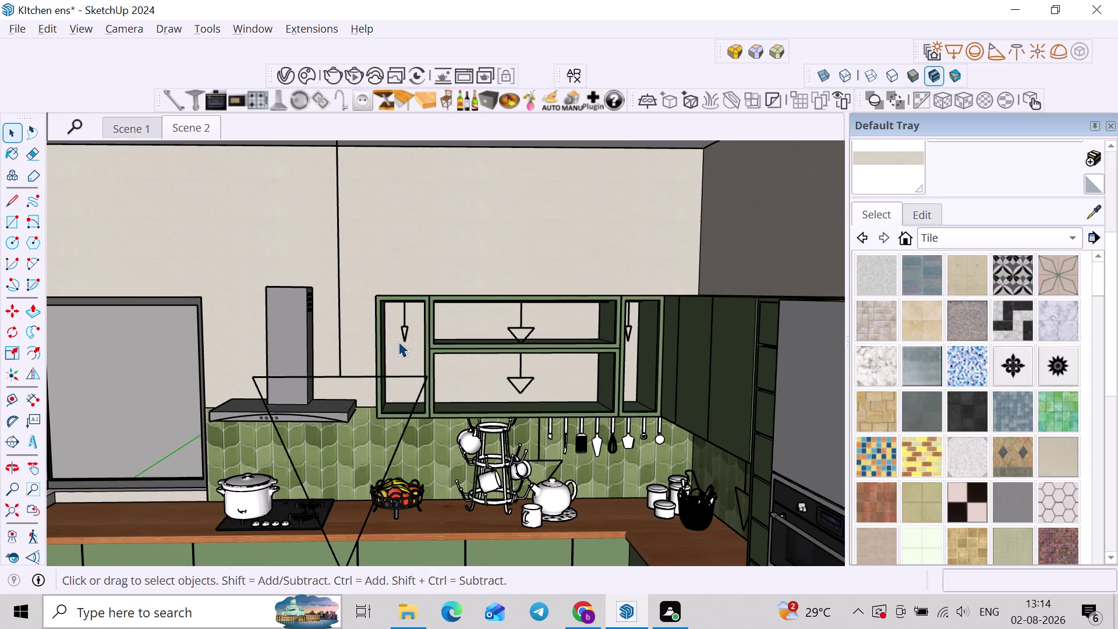
scroll(up, 3)
middle_drag(495, 349, 480, 405)
scroll(up, 3)
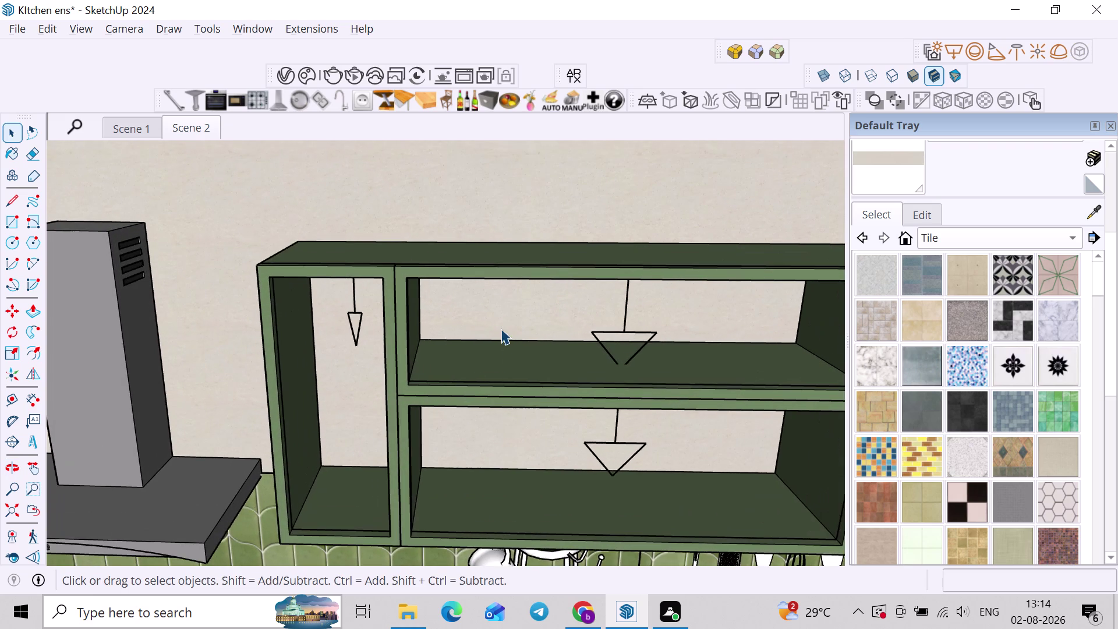
middle_drag(450, 321, 483, 302)
scroll(up, 3)
click(365, 334)
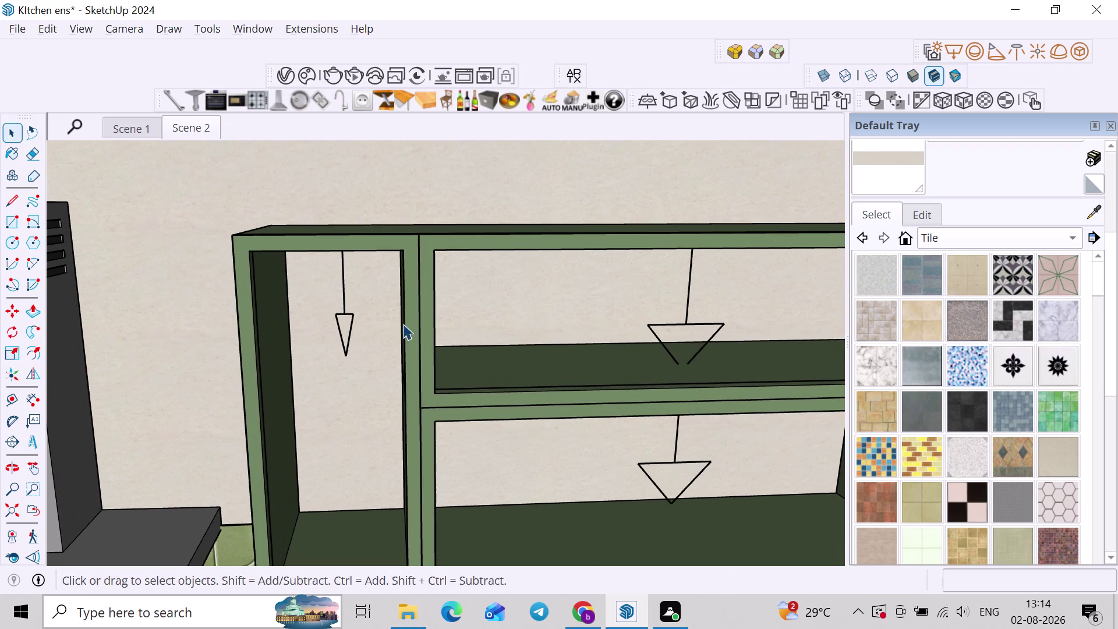
middle_drag(406, 333, 411, 379)
scroll(up, 3)
Select the left compartment frame, then start a move on it and cancel it.
click(385, 273)
scroll(up, 3)
scroll(down, 3)
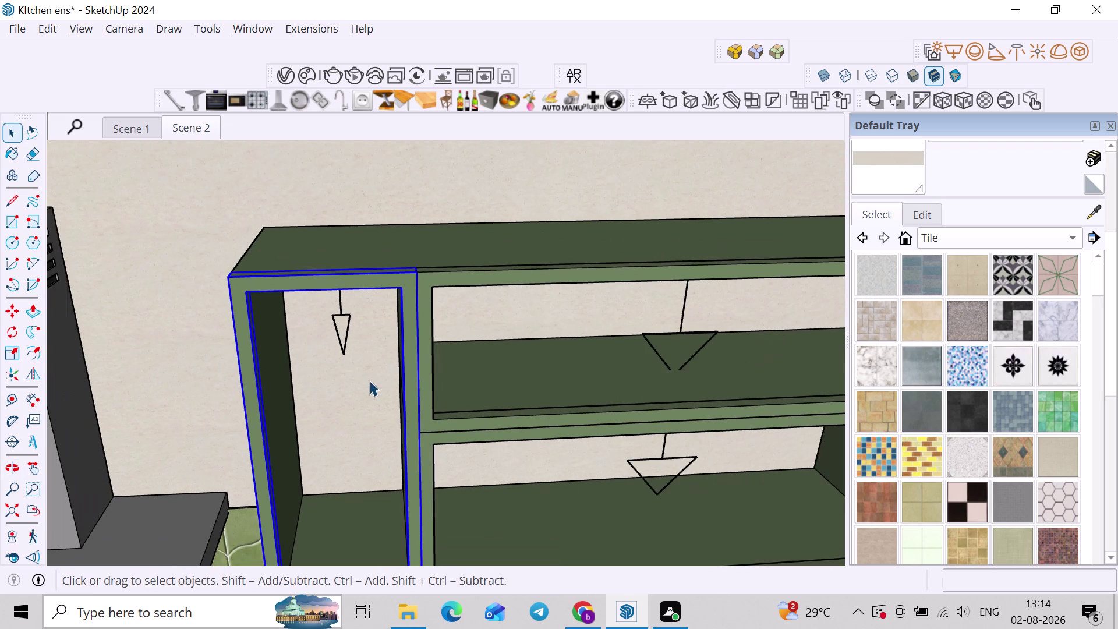
middle_drag(379, 372, 378, 335)
middle_drag(362, 288, 419, 268)
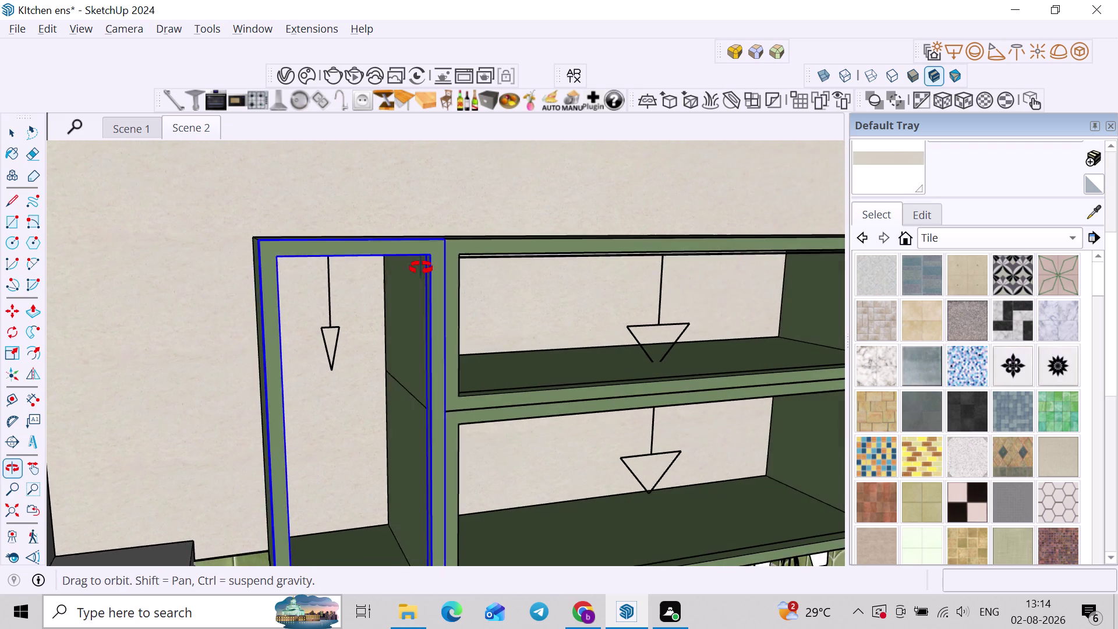
middle_drag(419, 267, 391, 224)
scroll(up, 3)
middle_drag(301, 282, 319, 407)
click(336, 257)
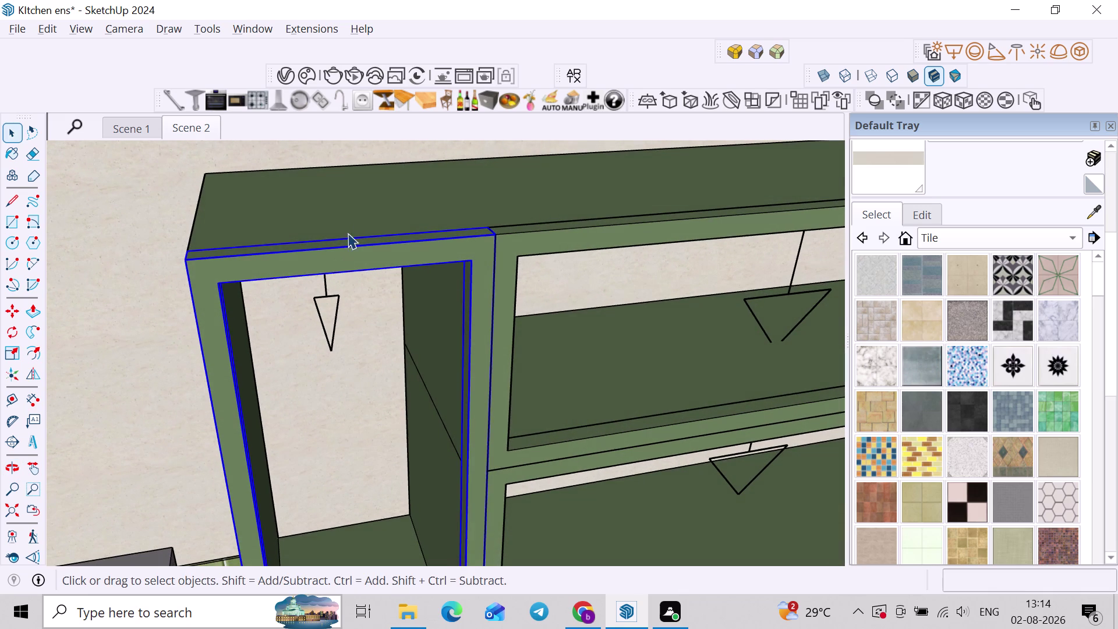
click(355, 214)
key(m)
click(355, 214)
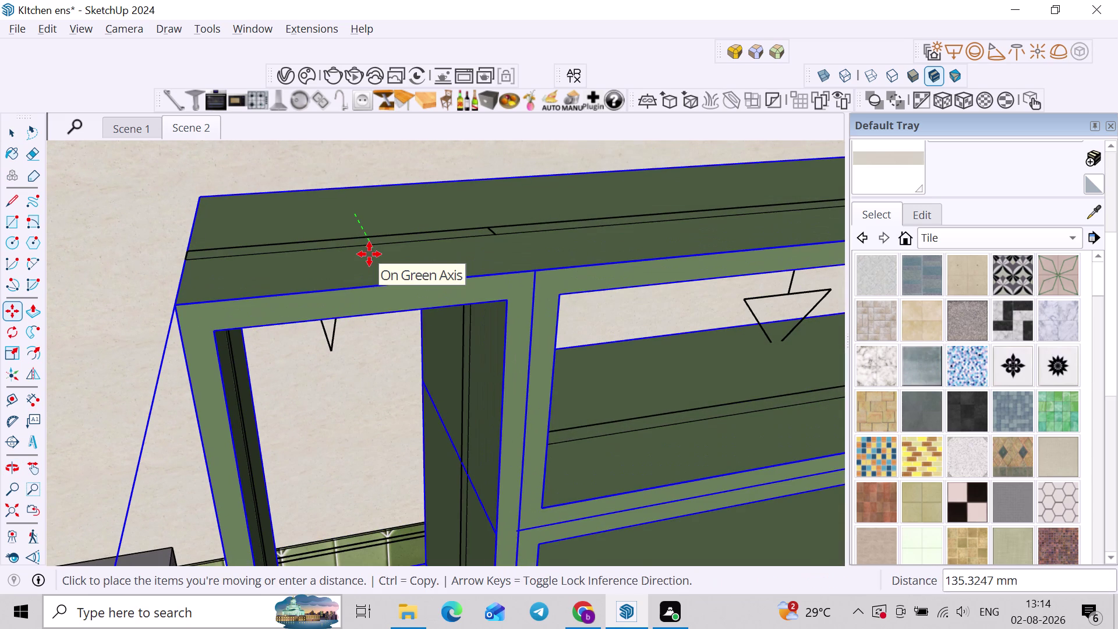
key(Escape)
Orbit to inspect the cabinet top and the left compartment's interior.
middle_drag(370, 250, 366, 212)
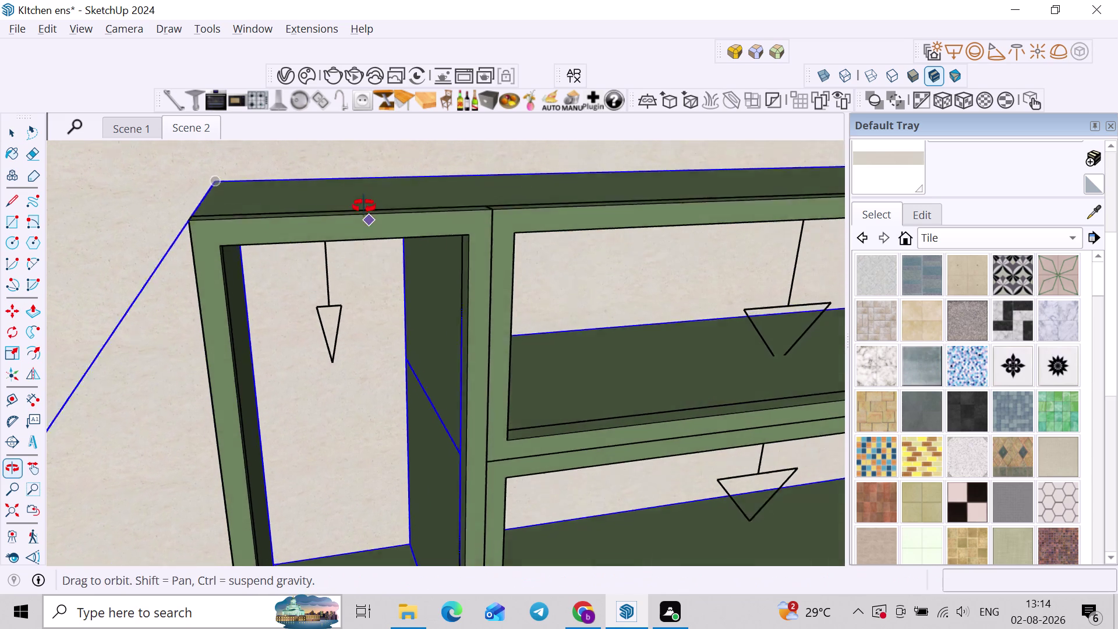
middle_drag(366, 212, 354, 191)
key(space)
scroll(up, 3)
middle_drag(315, 249, 281, 210)
scroll(up, 3)
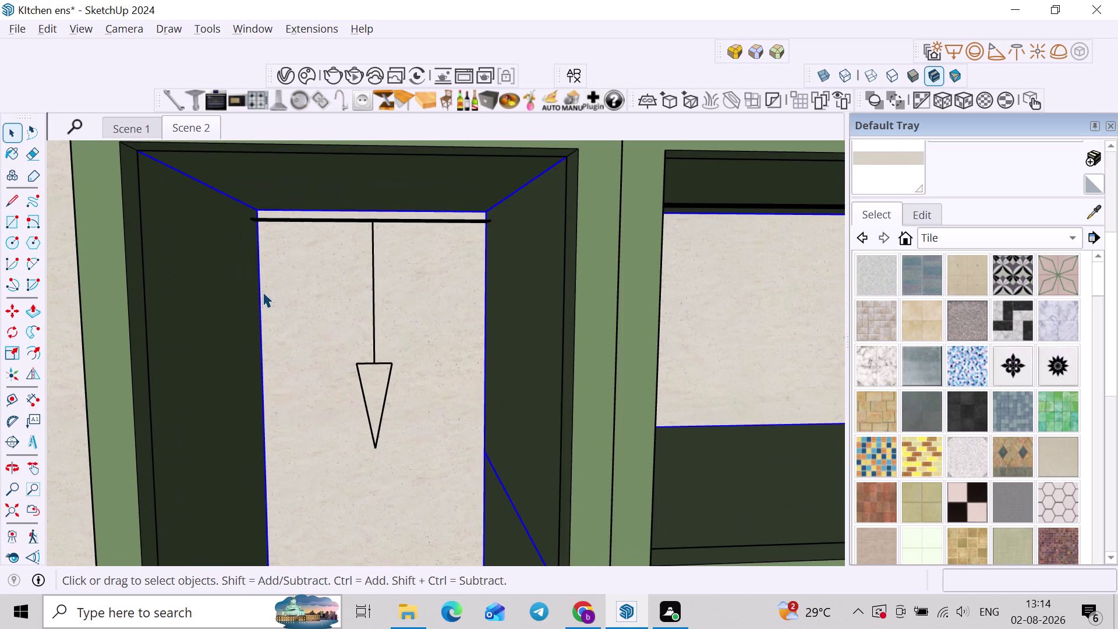
scroll(down, 3)
middle_drag(290, 296, 338, 301)
scroll(down, 3)
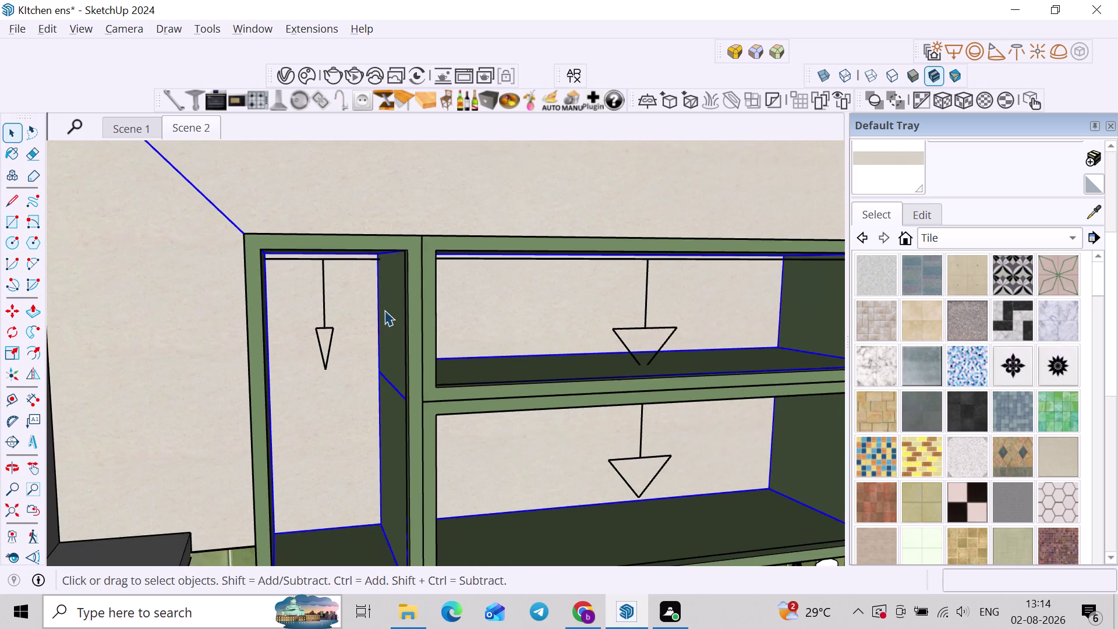
middle_drag(384, 310, 311, 324)
scroll(up, 3)
middle_drag(267, 309, 278, 274)
scroll(up, 3)
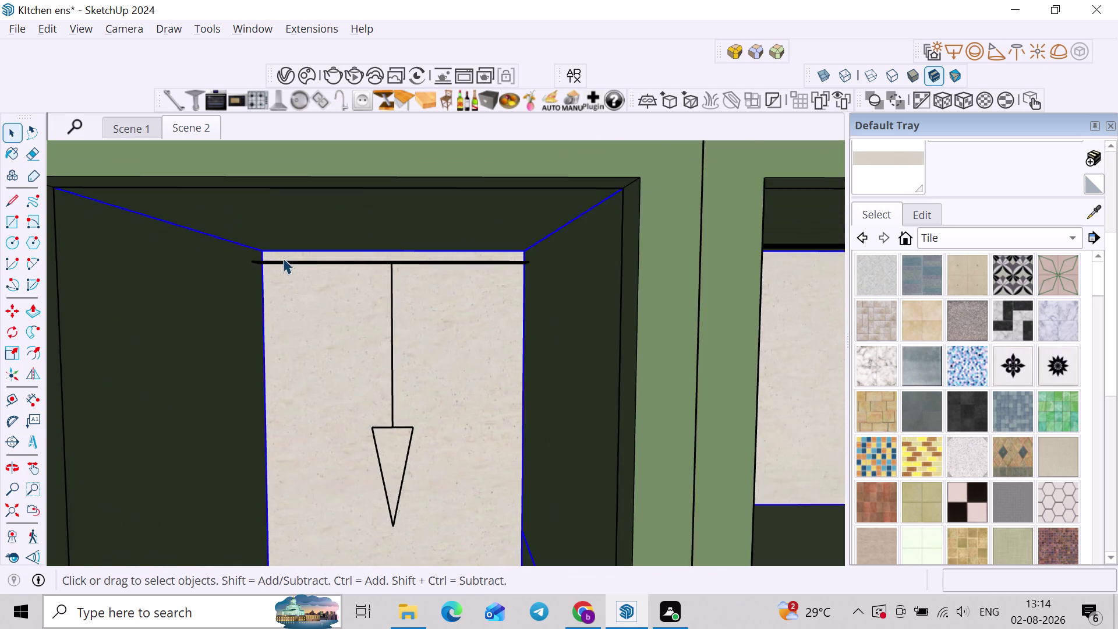
scroll(down, 3)
Orbit around to view the cabinet beside the extractor hood.
click(502, 193)
scroll(down, 3)
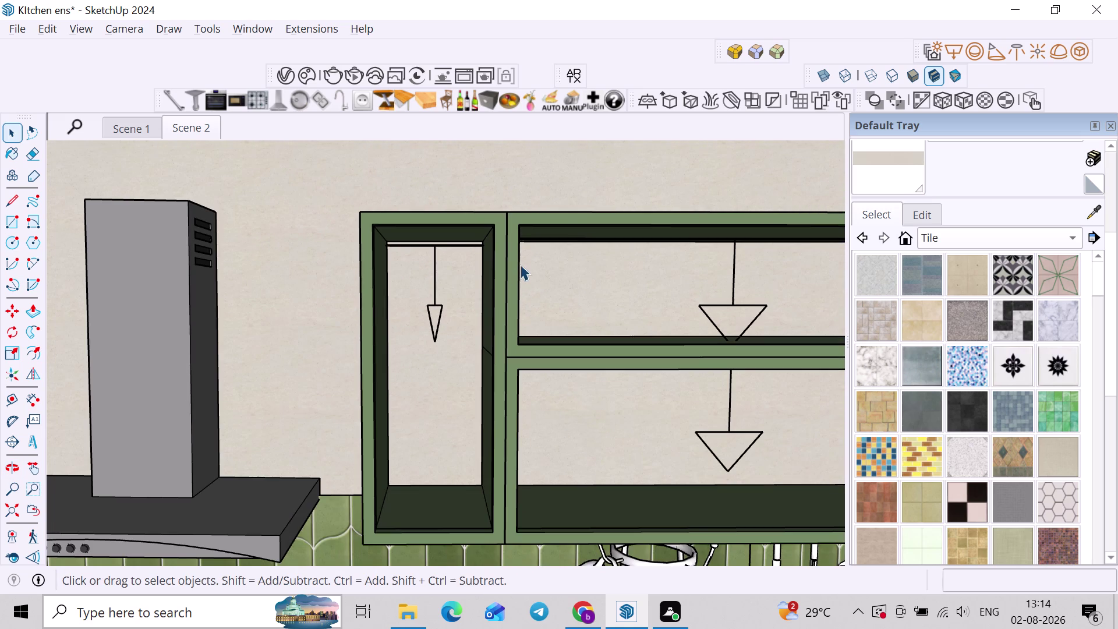
click(520, 265)
click(511, 284)
middle_drag(483, 226, 475, 357)
scroll(down, 3)
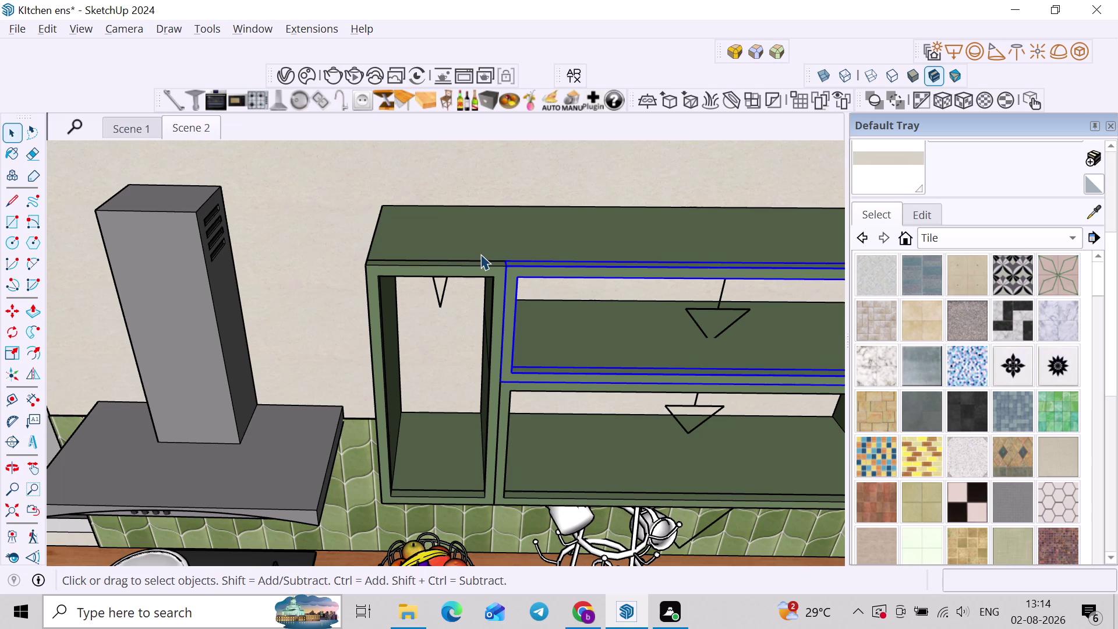
Select the cabinet's upper shelf, apply Isolate from the context menu, and orbit the isolated cabinet.
click(481, 253)
right_click(491, 244)
click(592, 474)
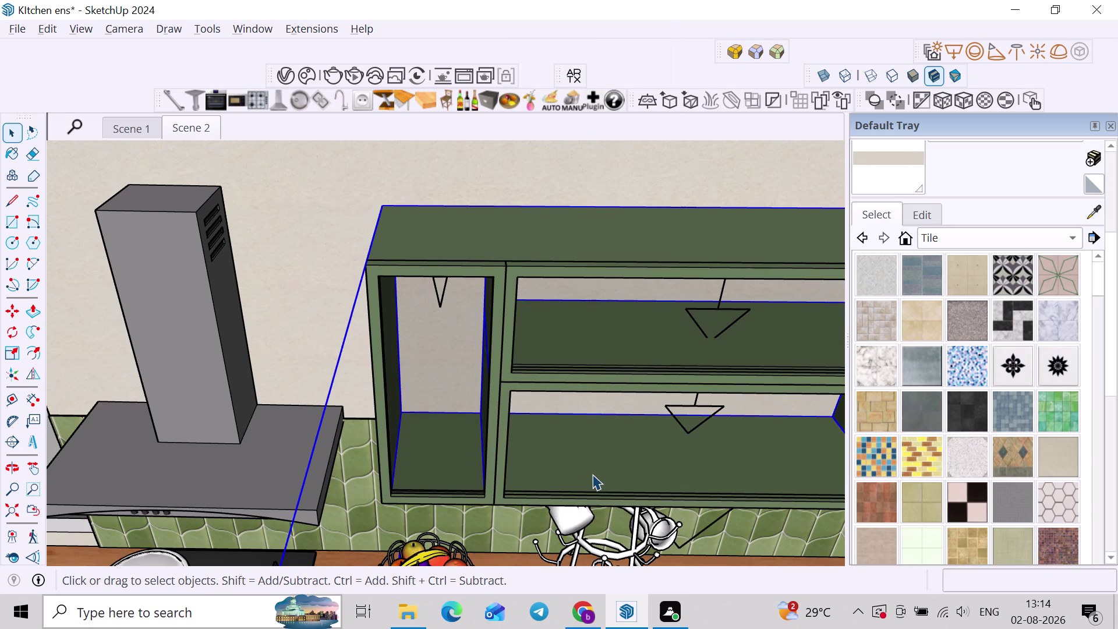
right_click(517, 229)
click(615, 481)
scroll(down, 3)
middle_drag(600, 419, 416, 345)
scroll(up, 3)
middle_drag(581, 323, 315, 335)
scroll(down, 3)
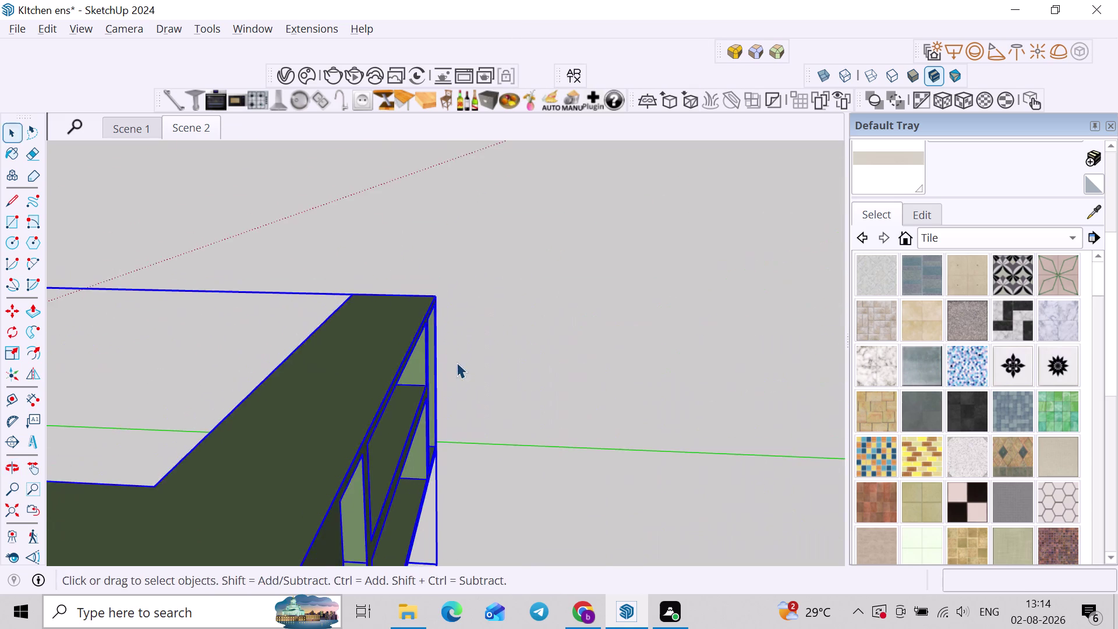
Draw a rectangular panel across the whole upper cabinet's front opening.
middle_drag(463, 343, 479, 306)
click(491, 343)
middle_drag(481, 371, 262, 394)
middle_drag(262, 402, 415, 341)
middle_drag(432, 373, 312, 362)
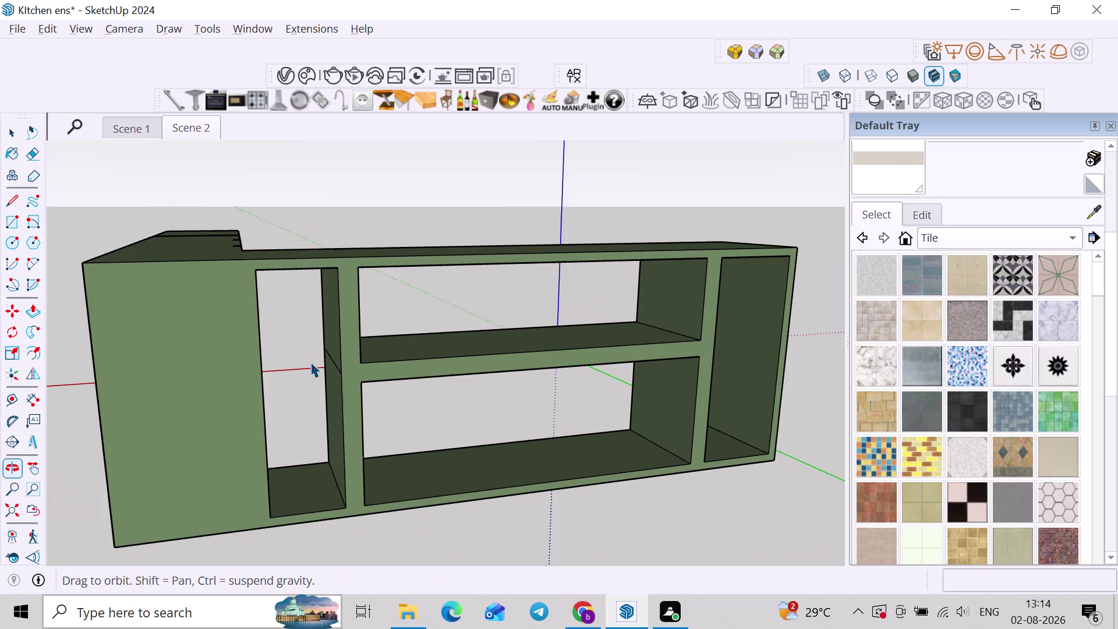
key(r)
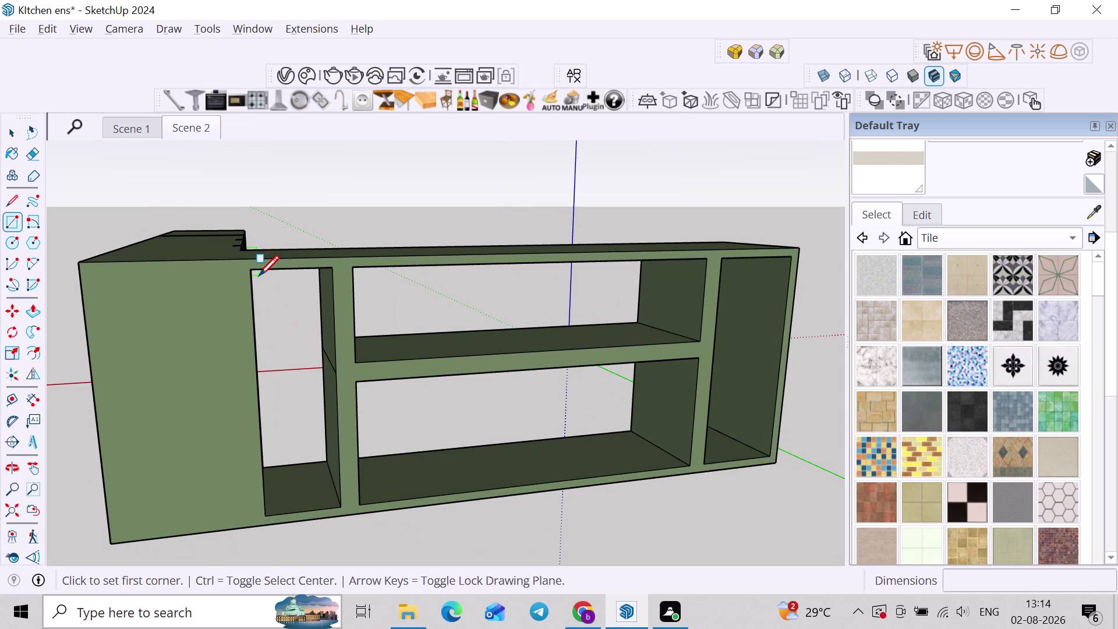
click(255, 272)
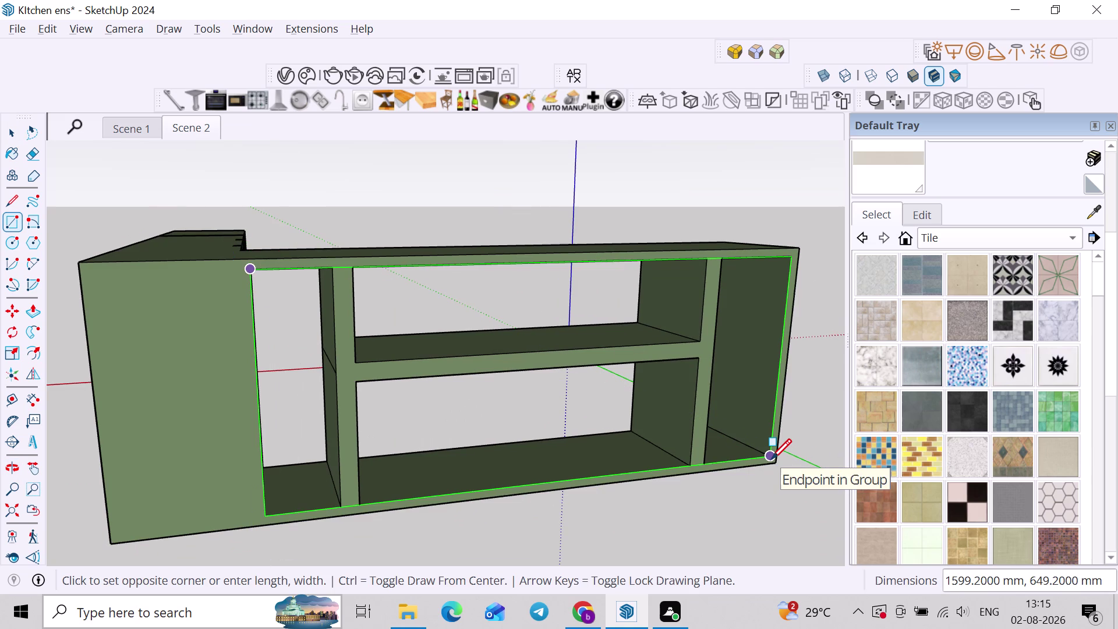
key(Escape)
click(796, 266)
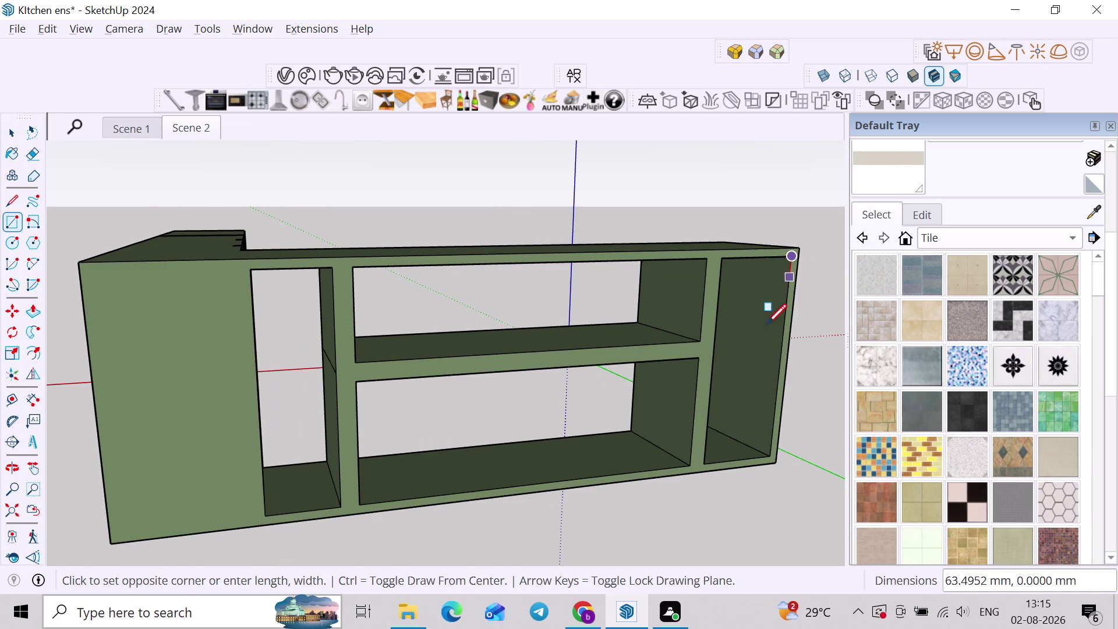
click(267, 514)
key(space)
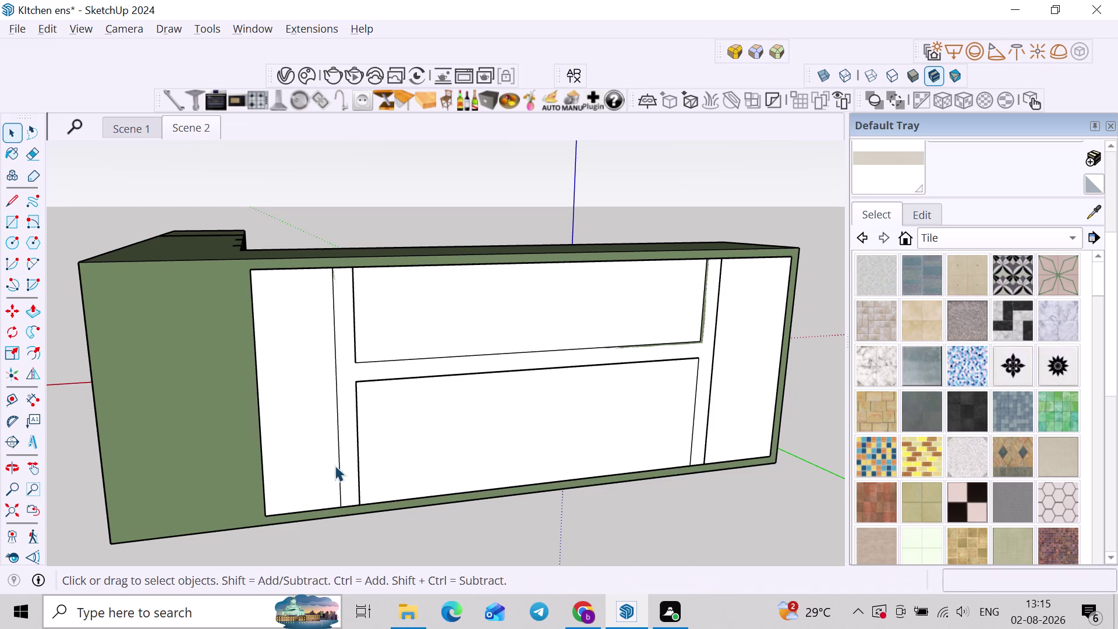
Select the new front face with its edges and make it a group.
middle_click(334, 465)
double_click(310, 454)
right_click(309, 450)
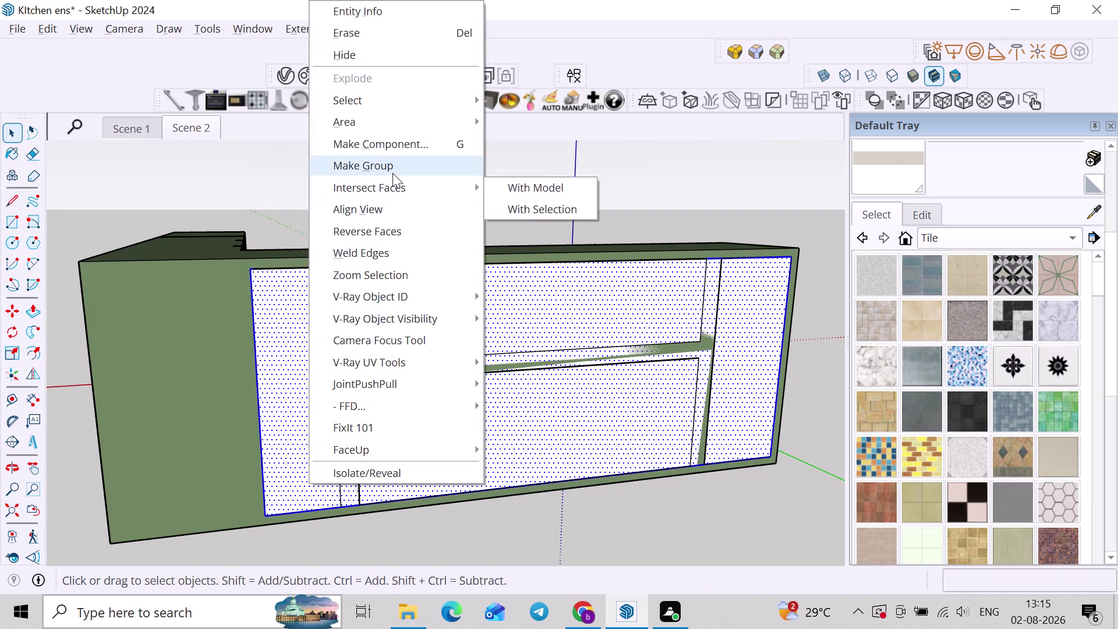
scroll(down, 3)
click(705, 550)
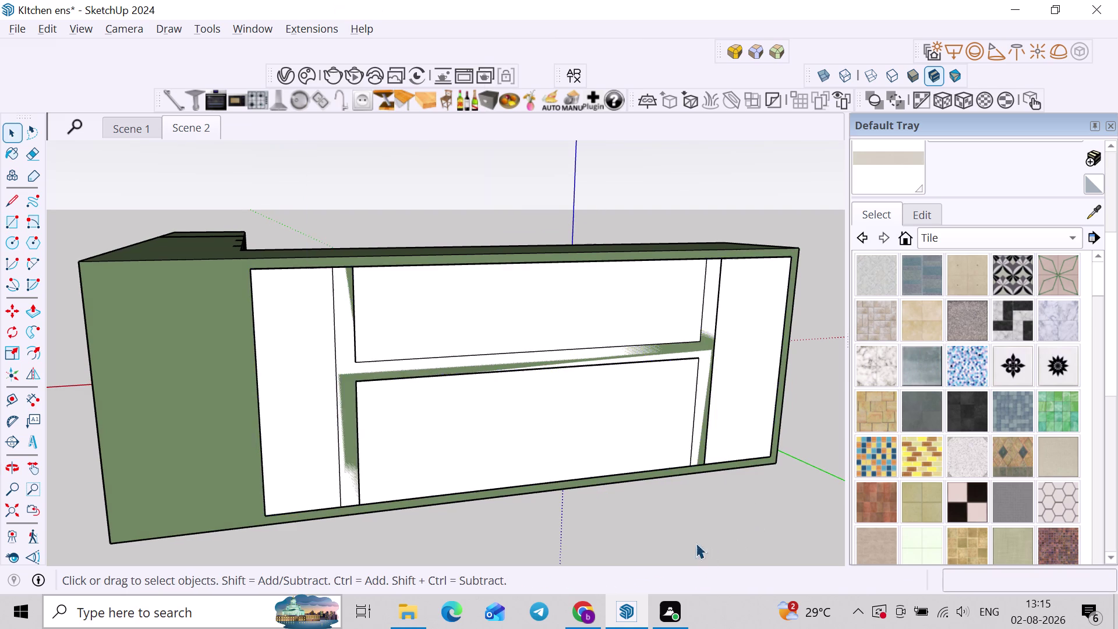
scroll(down, 3)
Undo the grouped front panel and orbit to view the cabinet from the left.
key(ctrl+z)
middle_drag(467, 393, 405, 380)
key(r)
scroll(up, 3)
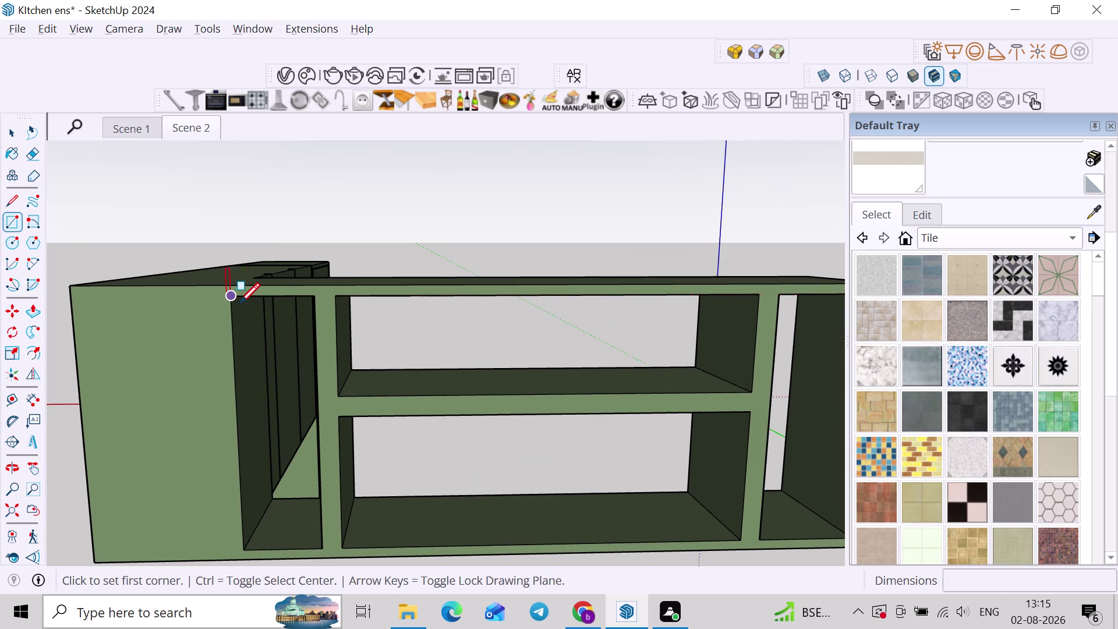
Orbit around the L-shaped cabinet run to reach the right-hand compartment.
click(235, 302)
middle_drag(285, 384, 318, 317)
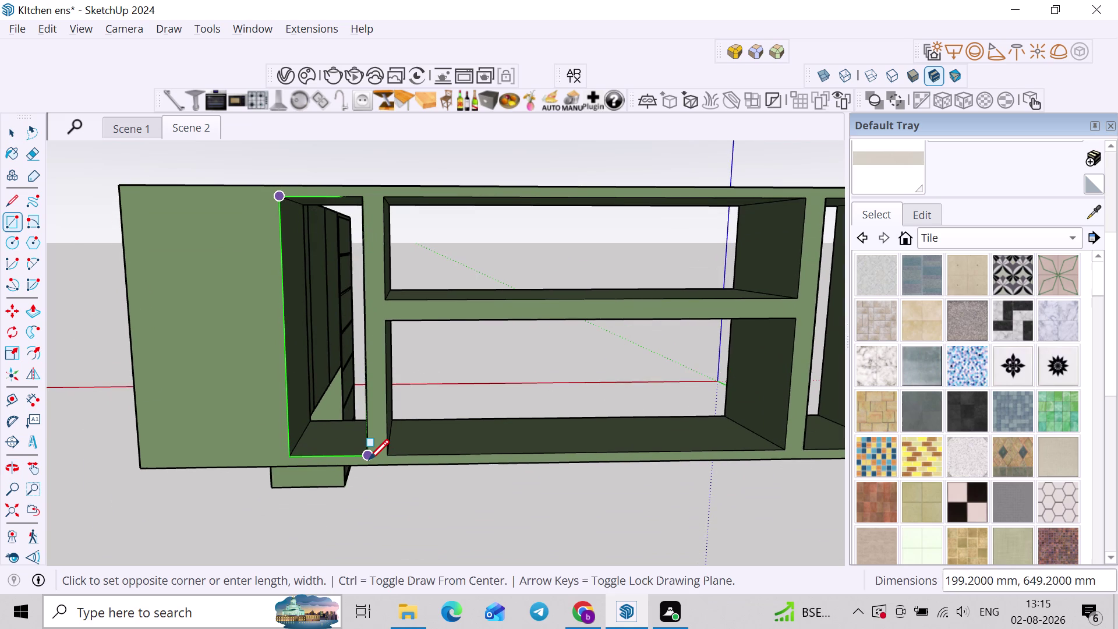
key(space)
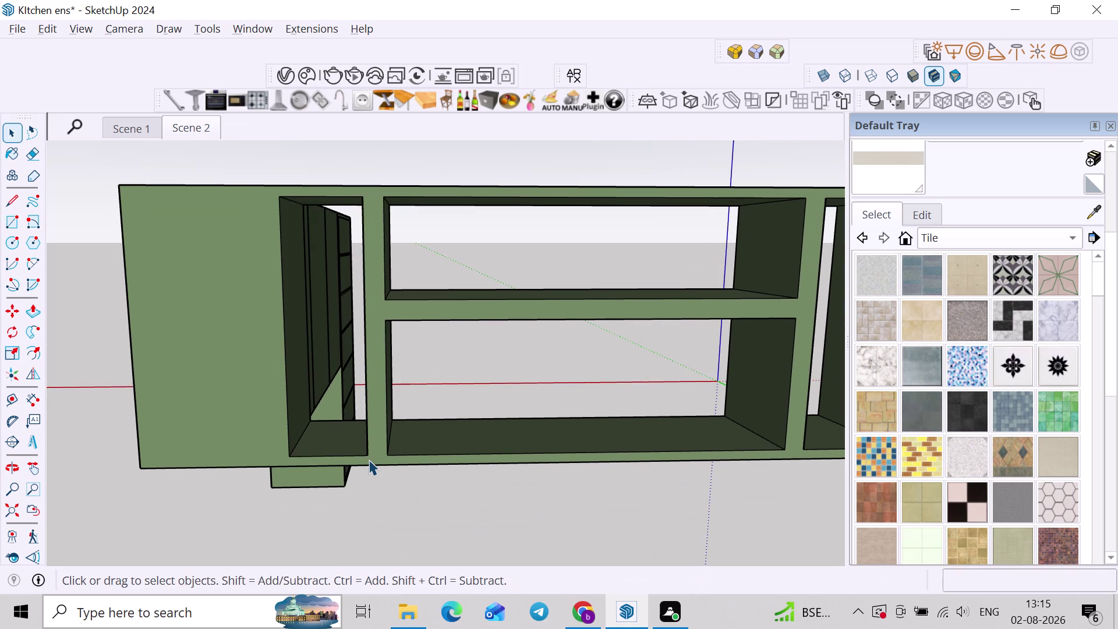
scroll(down, 3)
middle_drag(488, 450, 344, 481)
middle_drag(555, 423, 277, 466)
middle_drag(375, 465, 442, 457)
middle_drag(421, 467, 195, 477)
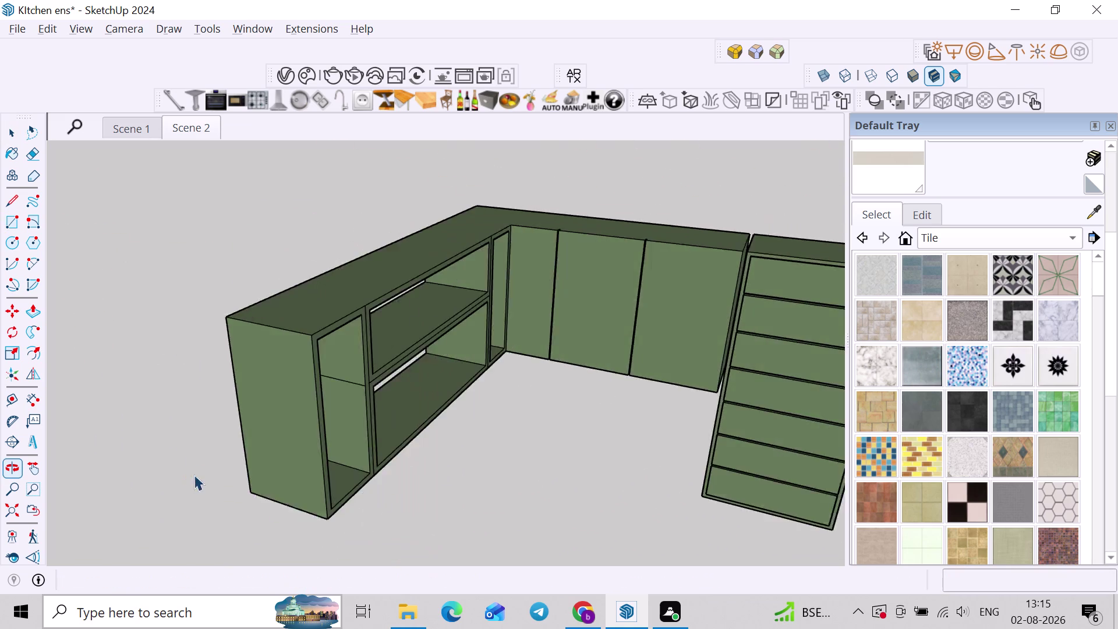
middle_drag(263, 447, 159, 461)
scroll(up, 3)
middle_drag(260, 413, 639, 461)
middle_drag(498, 408, 706, 398)
middle_drag(721, 328, 584, 452)
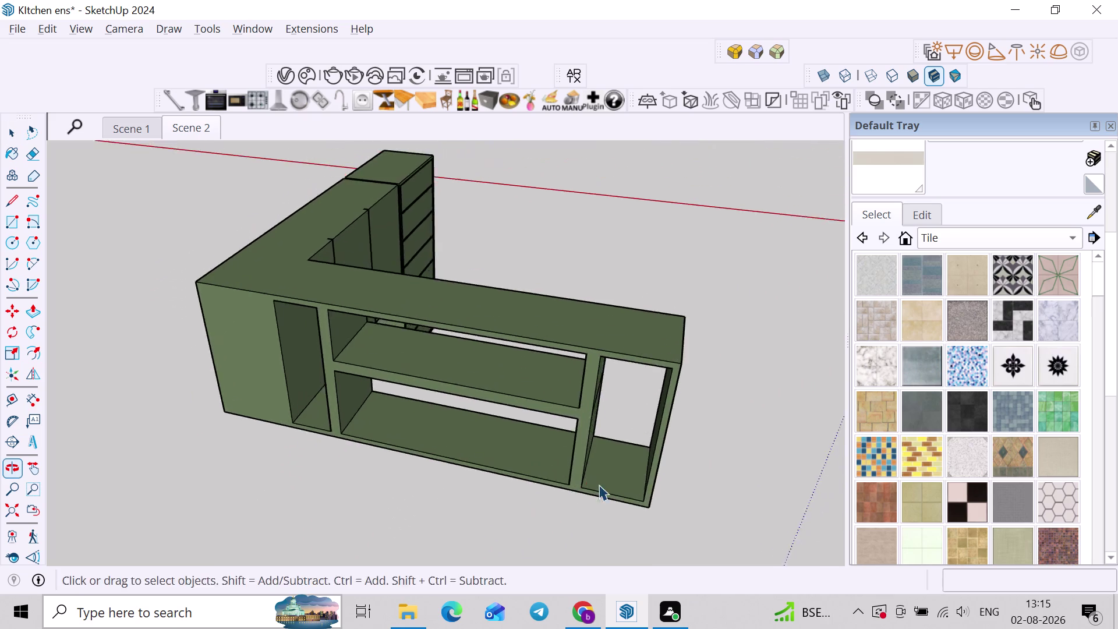
middle_drag(605, 483, 746, 439)
scroll(up, 3)
Select the cabinet and start a Move copy from the compartment corner.
triple_click(672, 443)
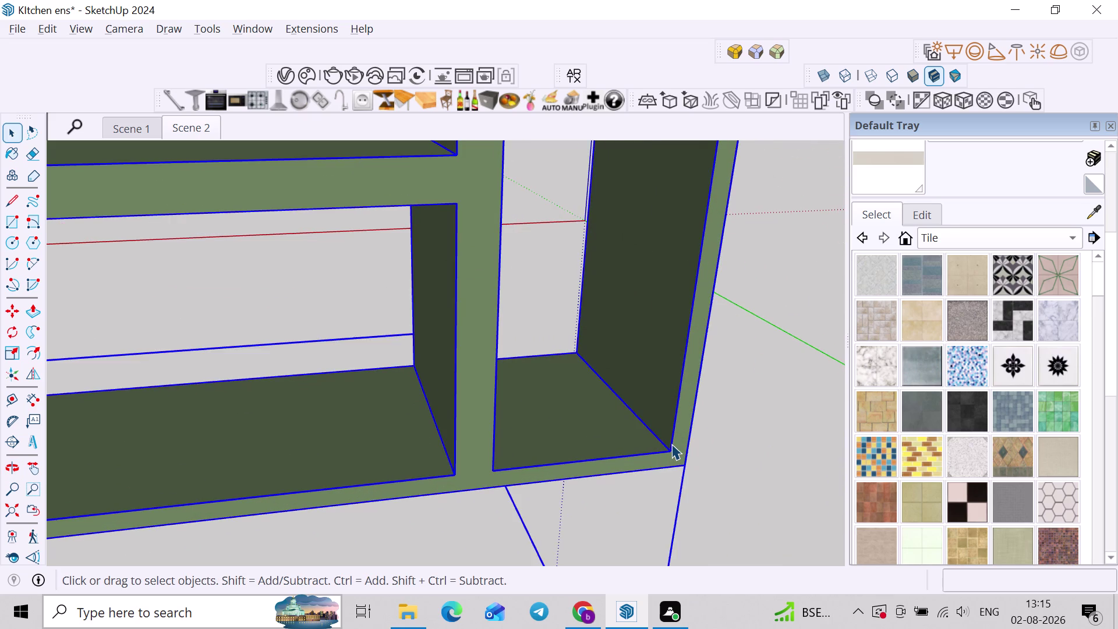
click(673, 449)
key(m)
scroll(up, 3)
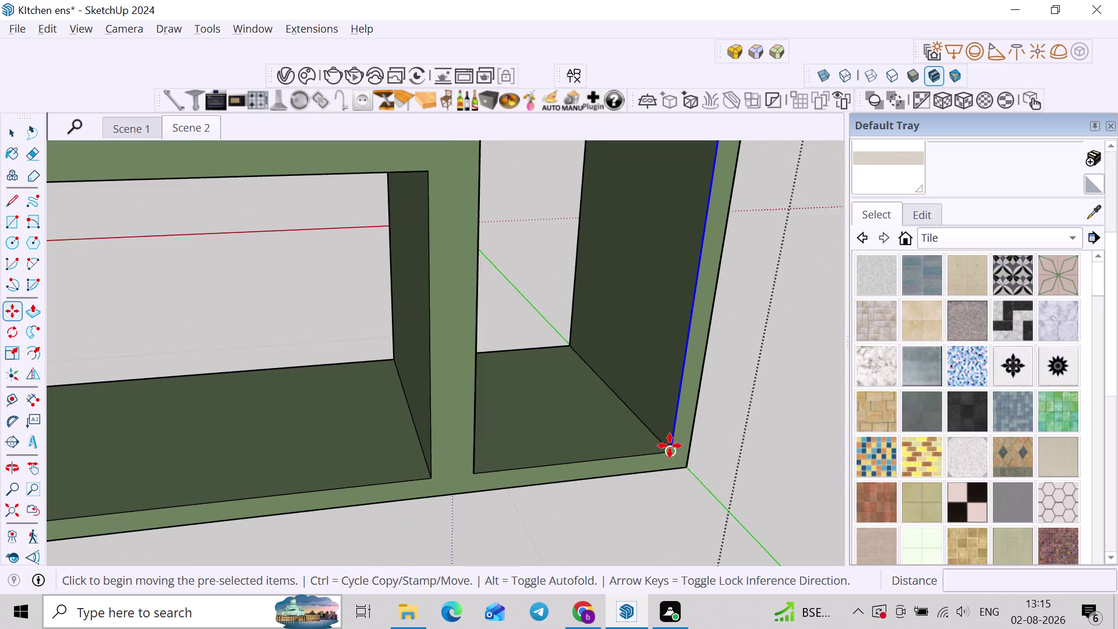
scroll(up, 3)
click(670, 446)
scroll(up, 3)
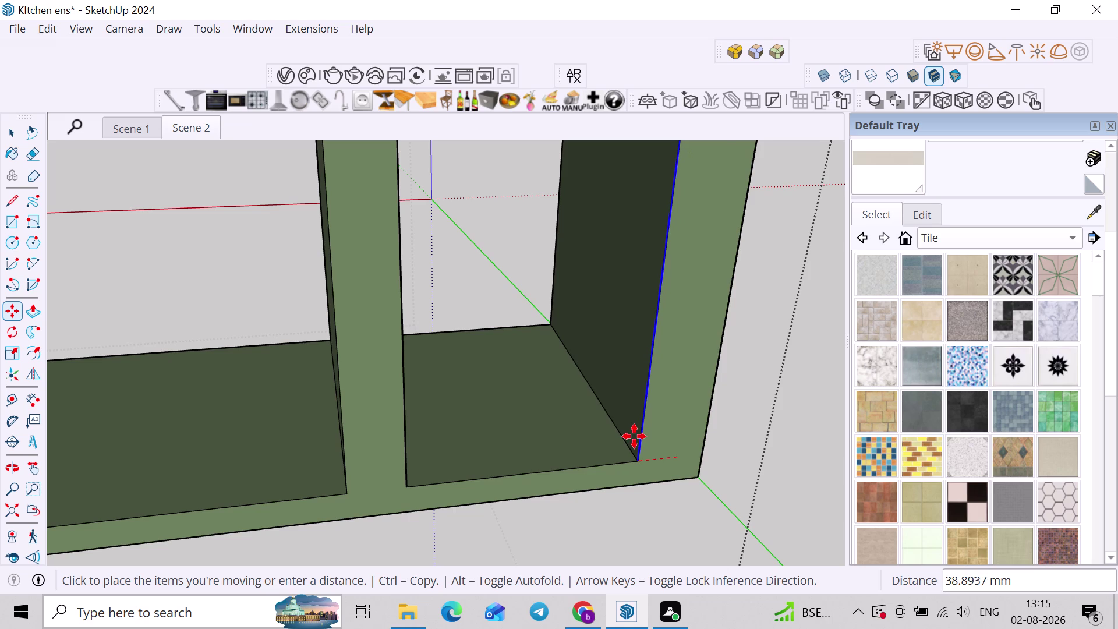
key(space)
scroll(up, 3)
key(m)
Place the copied vertical edge 18 mm along the compartment edge.
click(684, 455)
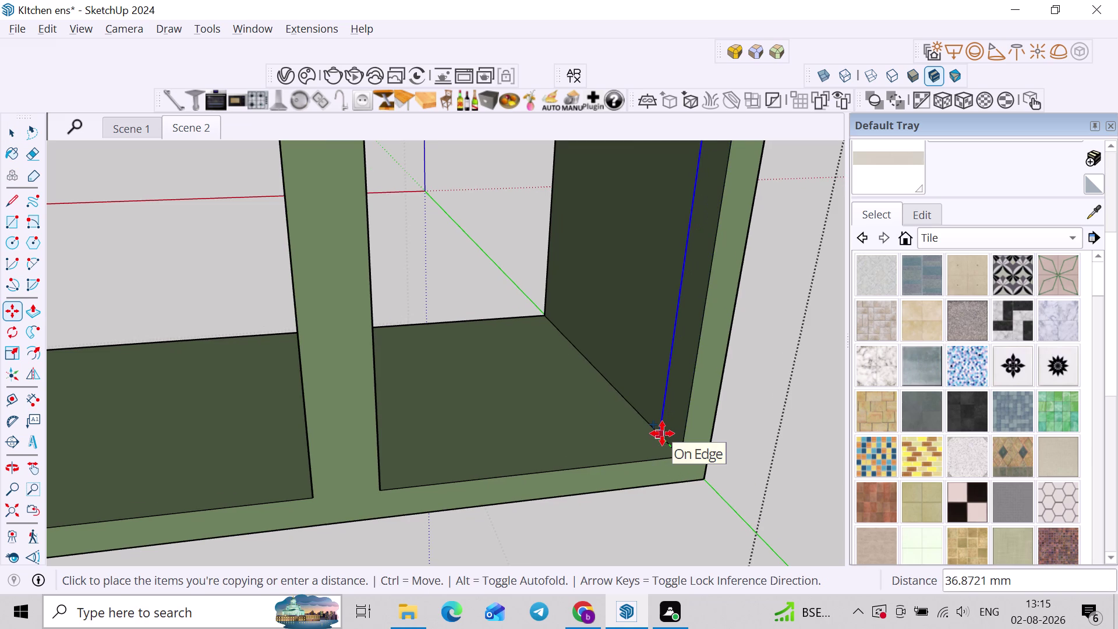
text(18)
text(M)
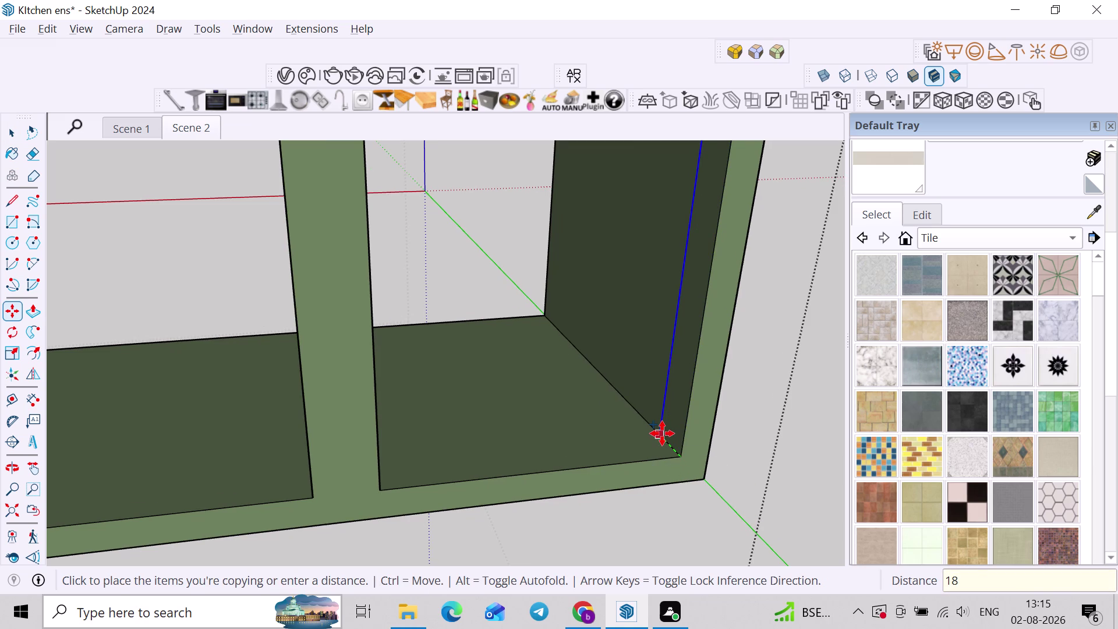
text(M)
key(Return)
middle_drag(663, 433, 688, 431)
key(space)
scroll(up, 3)
click(689, 435)
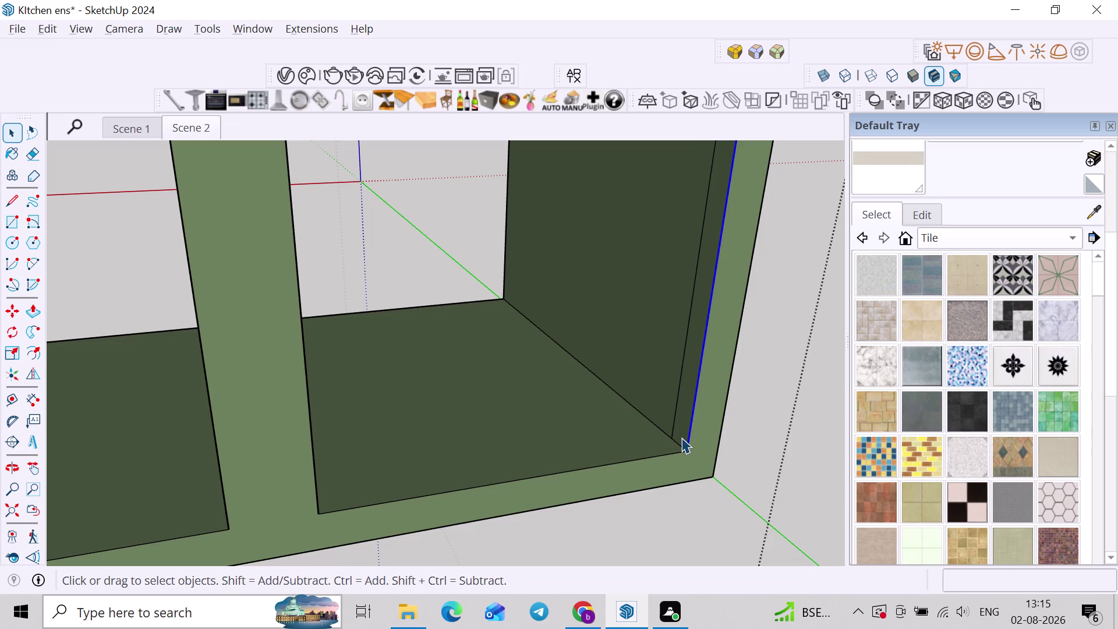
Erase the stray vertical line on the cabinet's end panel.
click(681, 437)
key(p)
click(678, 438)
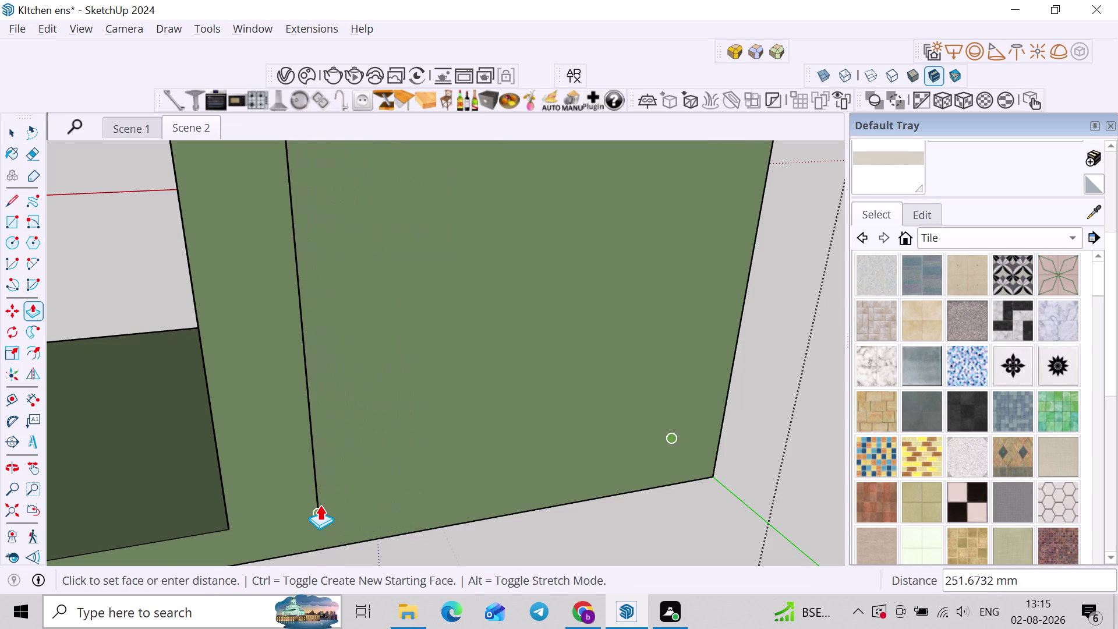
click(318, 505)
scroll(down, 3)
middle_drag(406, 419, 461, 507)
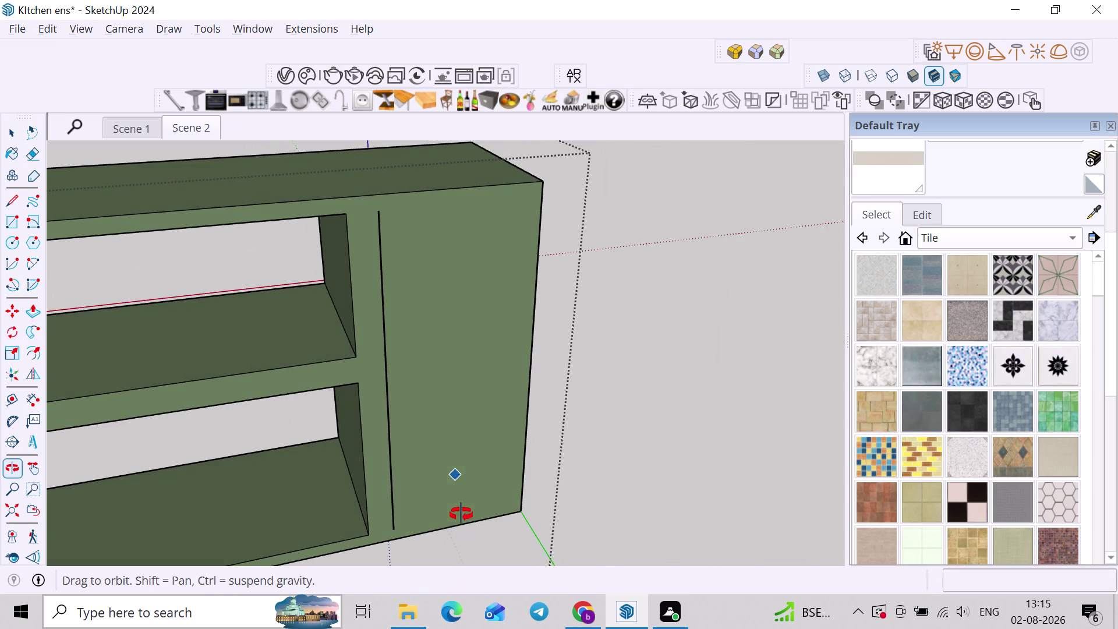
middle_drag(462, 507, 462, 514)
key(space)
key(e)
click(386, 396)
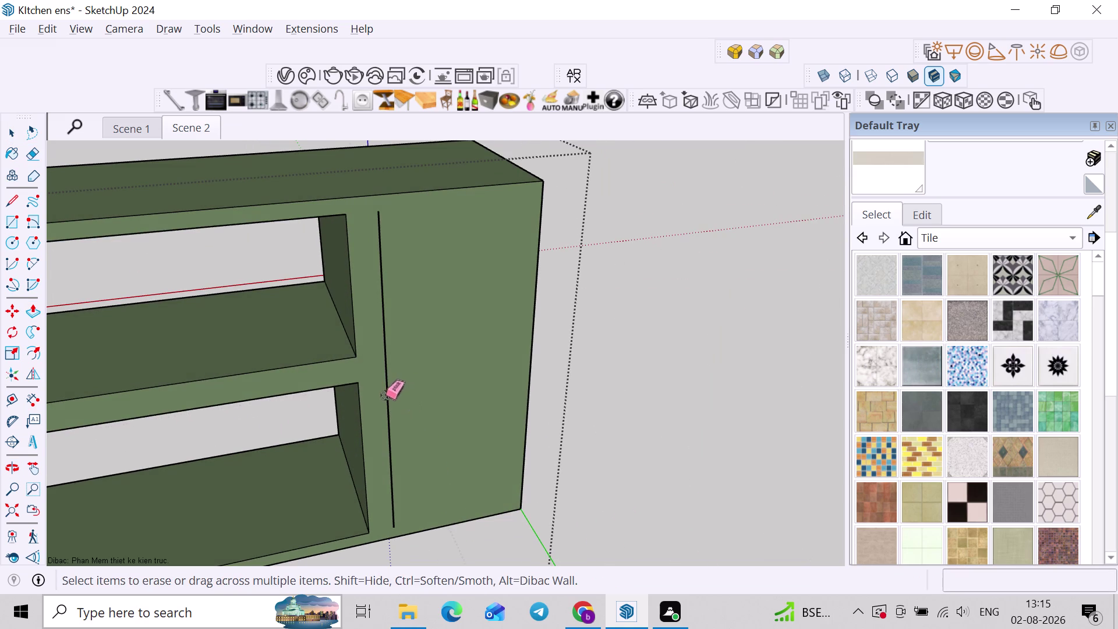
drag(387, 371, 382, 346)
scroll(down, 3)
key(space)
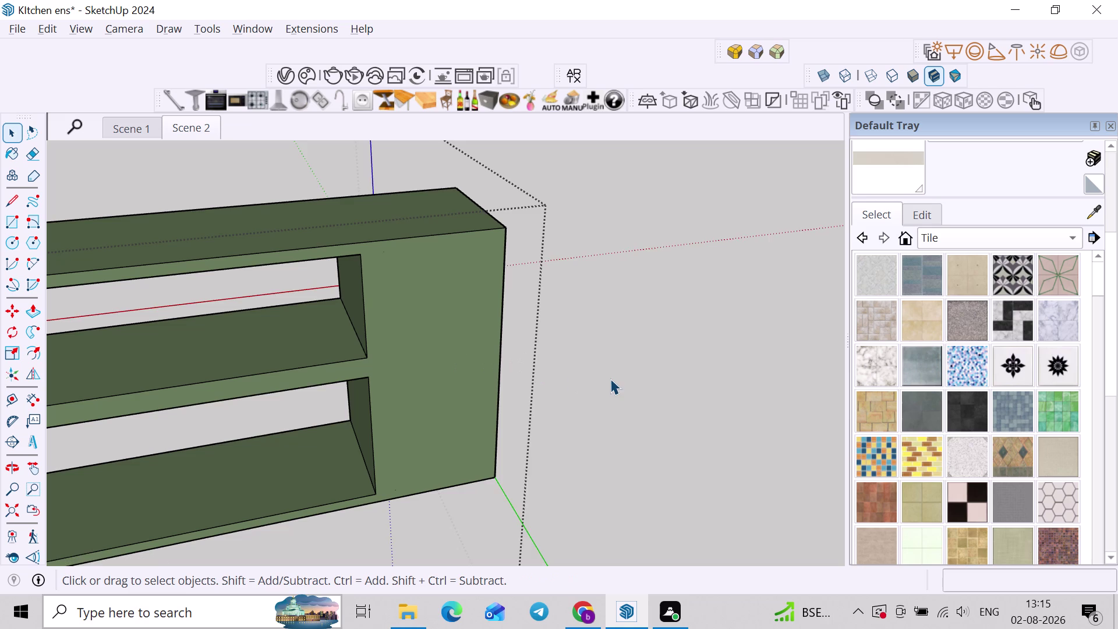
Orbit around the cabinet run to face the open compartments.
click(610, 379)
scroll(down, 3)
middle_drag(403, 403, 785, 393)
middle_drag(453, 389, 691, 383)
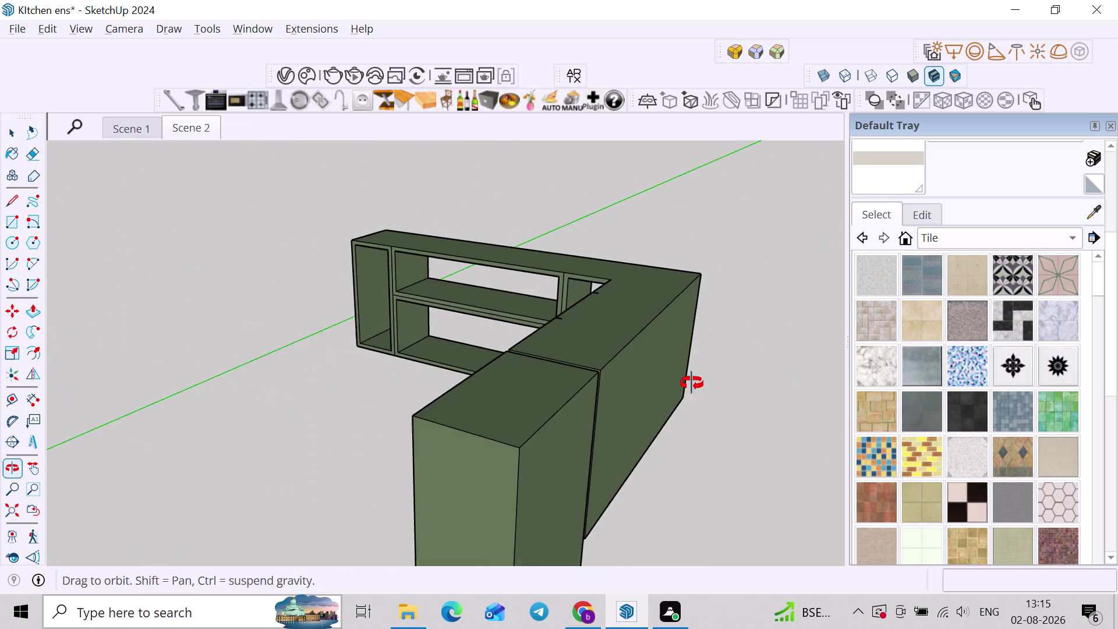
middle_drag(691, 384, 692, 383)
scroll(up, 3)
middle_drag(365, 296, 382, 284)
scroll(up, 3)
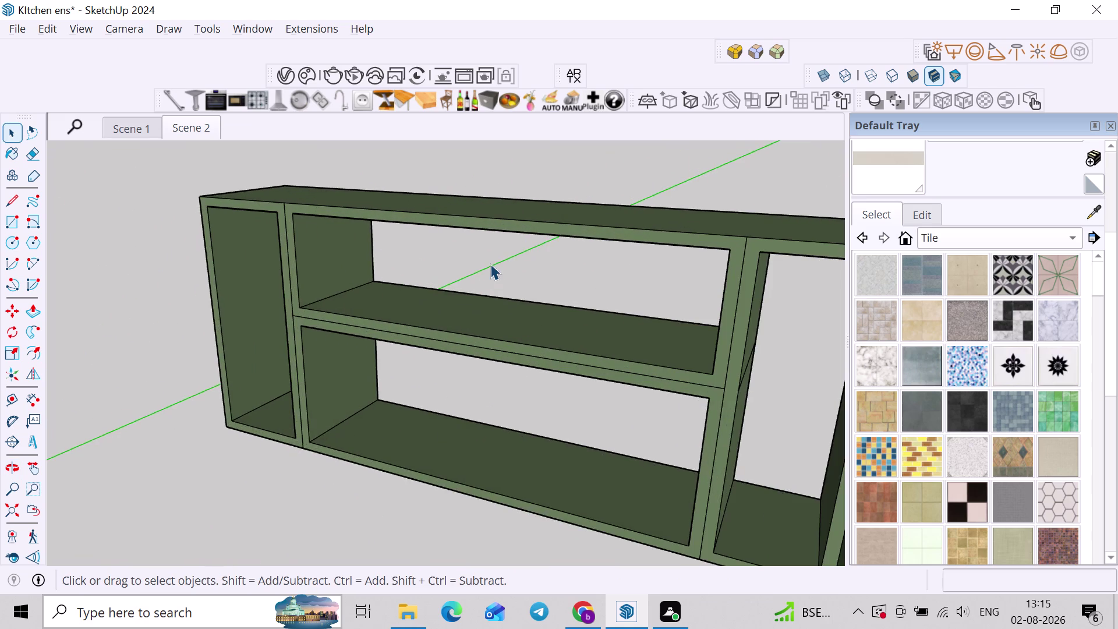
middle_drag(487, 297, 294, 272)
scroll(up, 3)
middle_drag(590, 324, 366, 293)
scroll(down, 3)
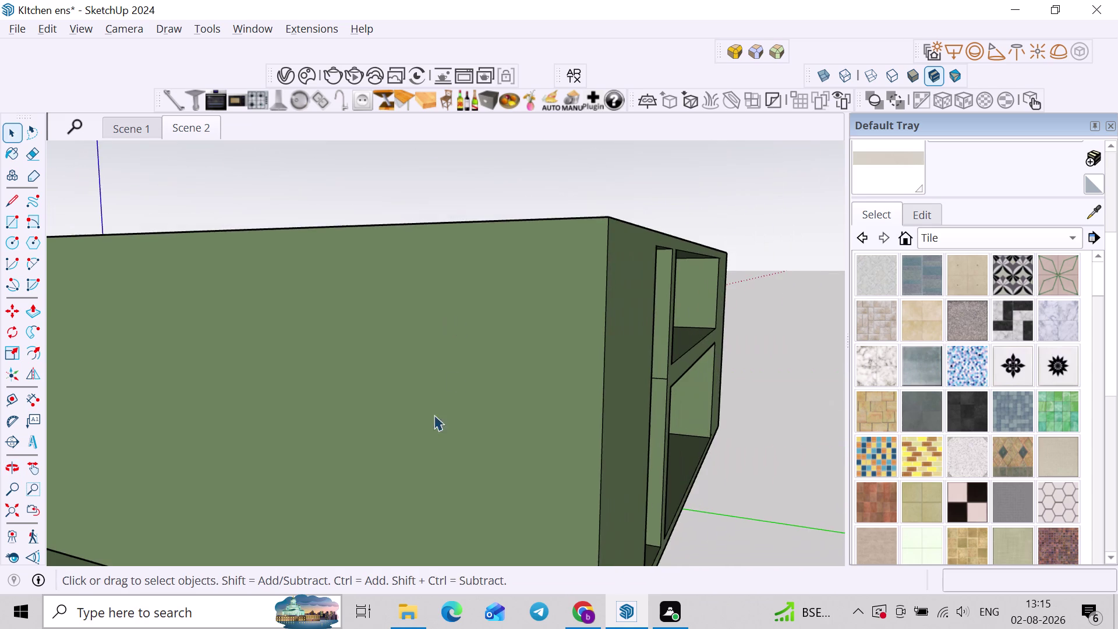
scroll(down, 3)
middle_drag(691, 313, 557, 323)
scroll(up, 3)
Inside the cabinet, select the right compartment's and divider's upper and lower inner edges.
click(753, 312)
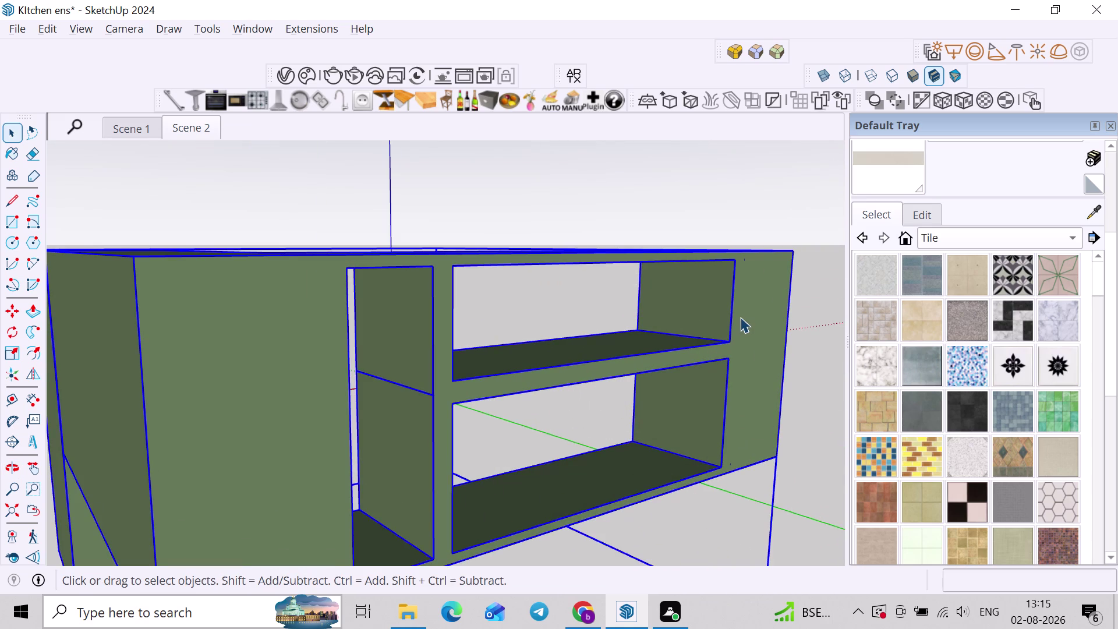
double_click(736, 318)
click(731, 323)
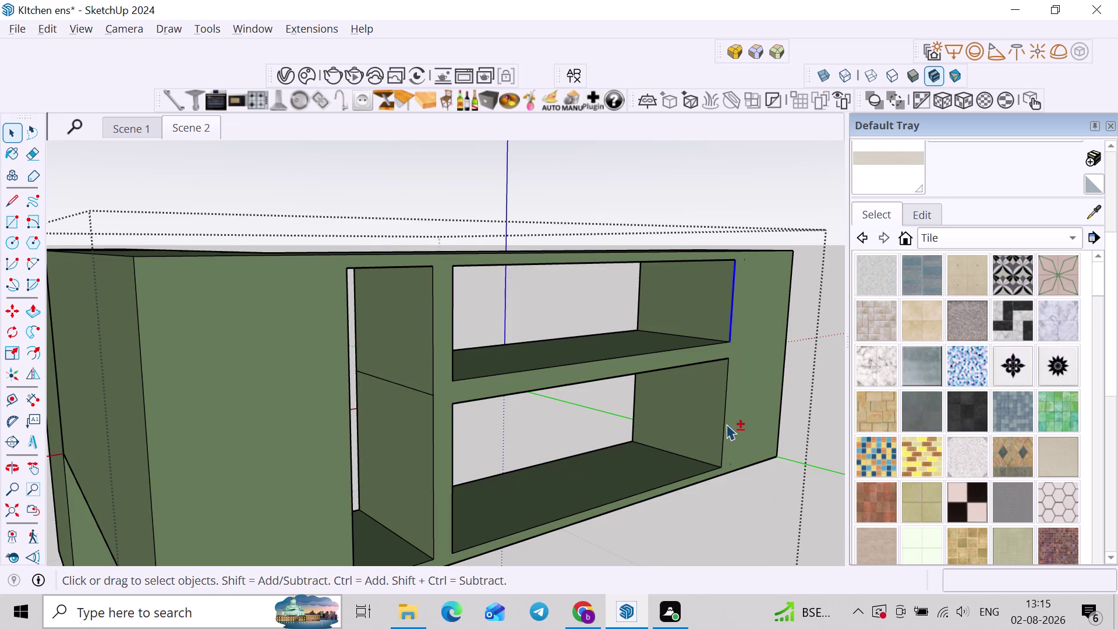
click(725, 426)
click(435, 350)
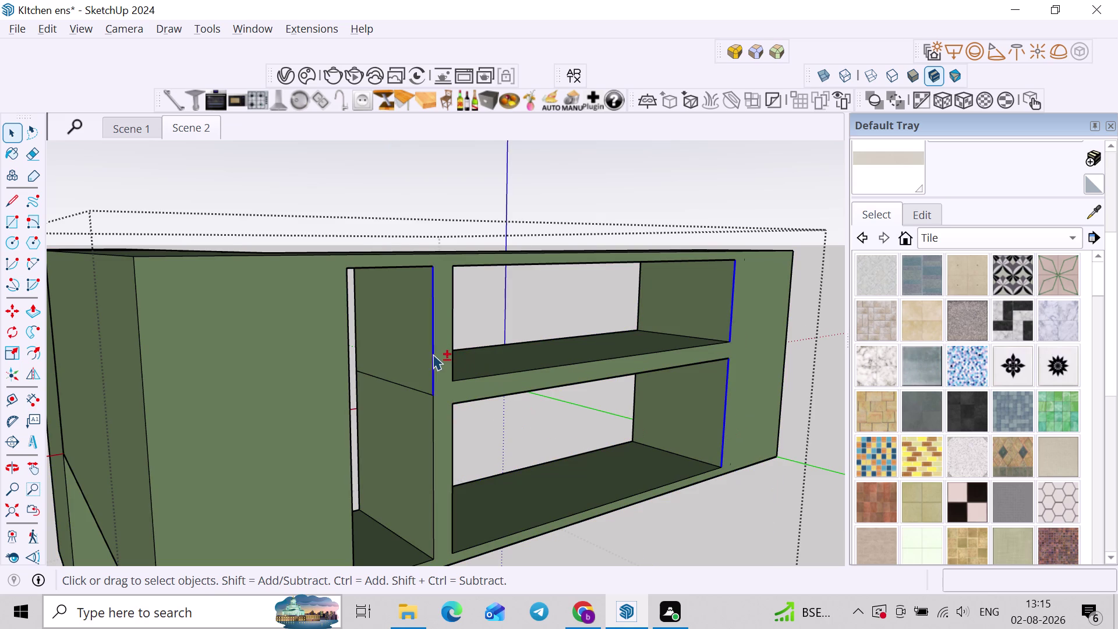
click(437, 407)
click(435, 410)
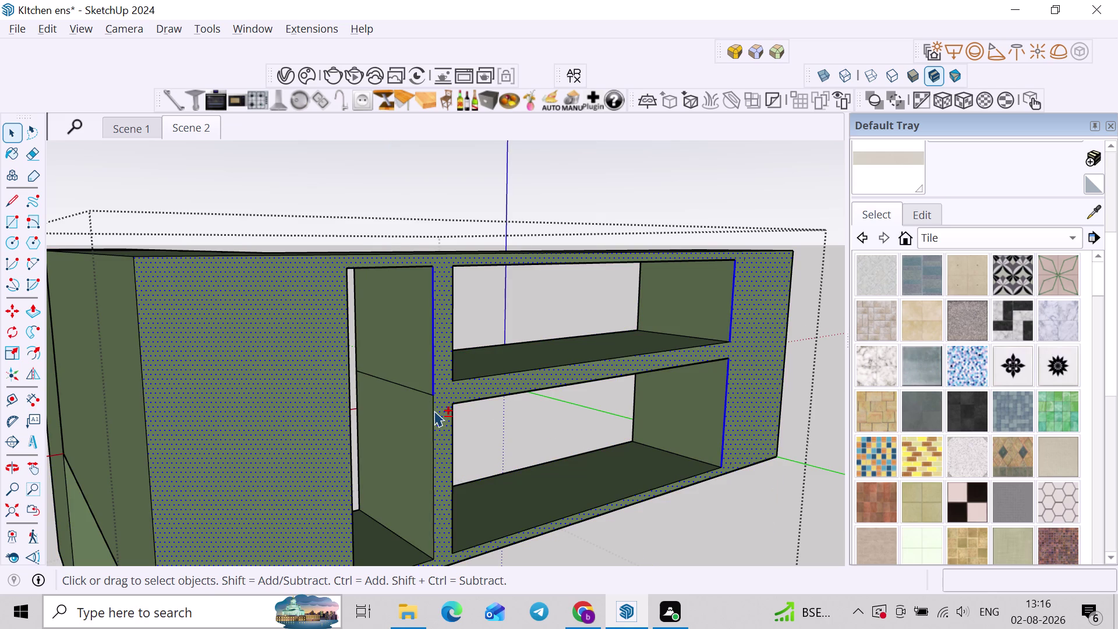
click(435, 407)
click(443, 402)
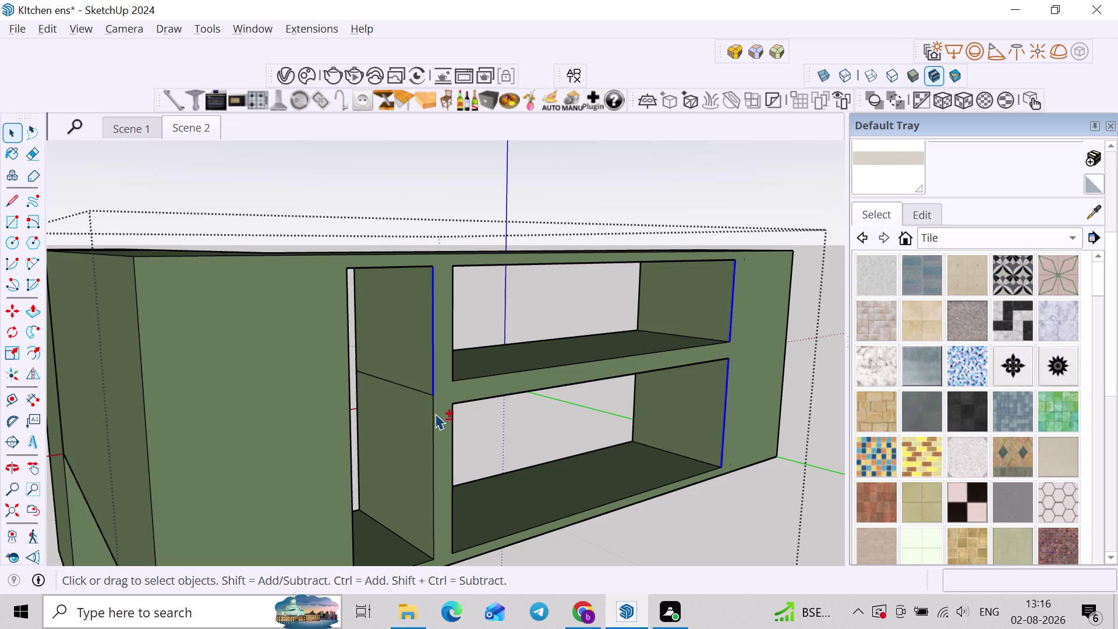
click(435, 413)
Copy the selected inner edges 18 mm with Move.
key(m)
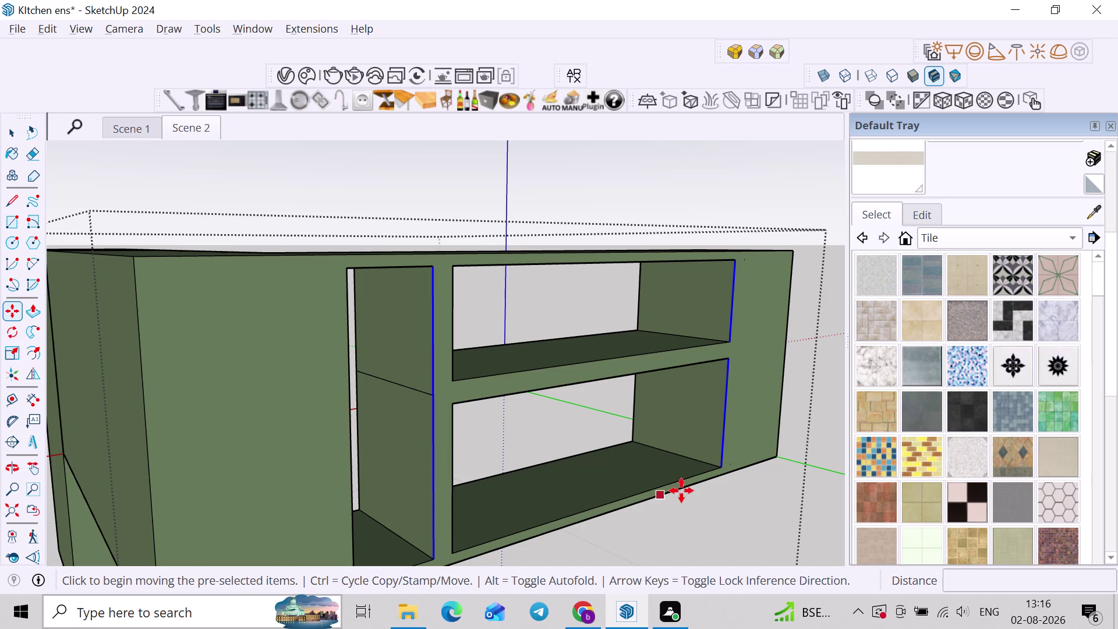
scroll(up, 3)
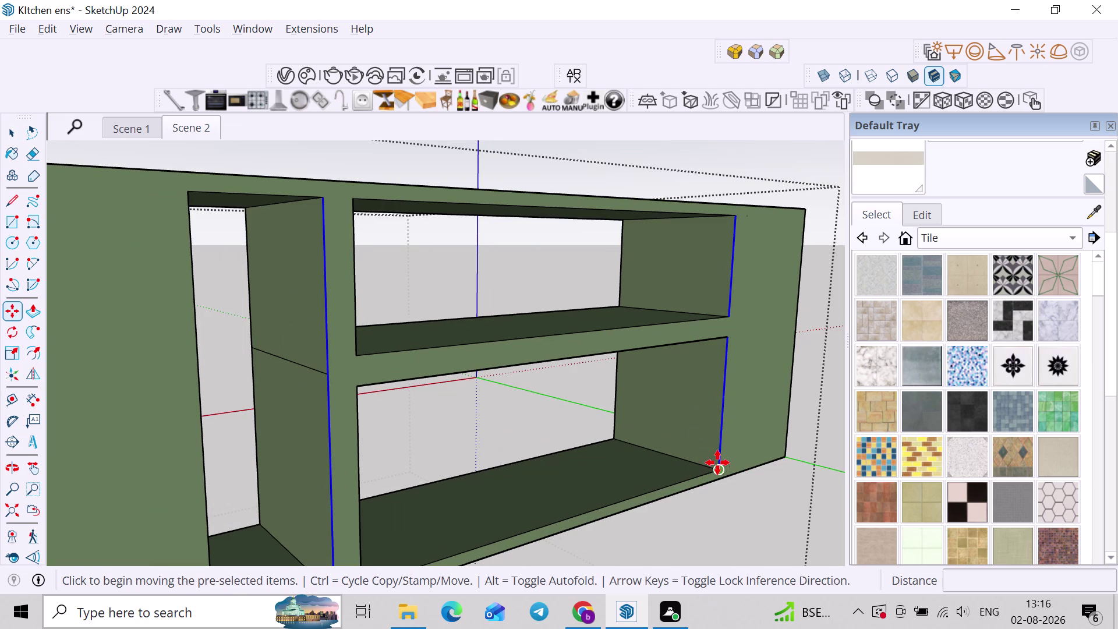
click(716, 462)
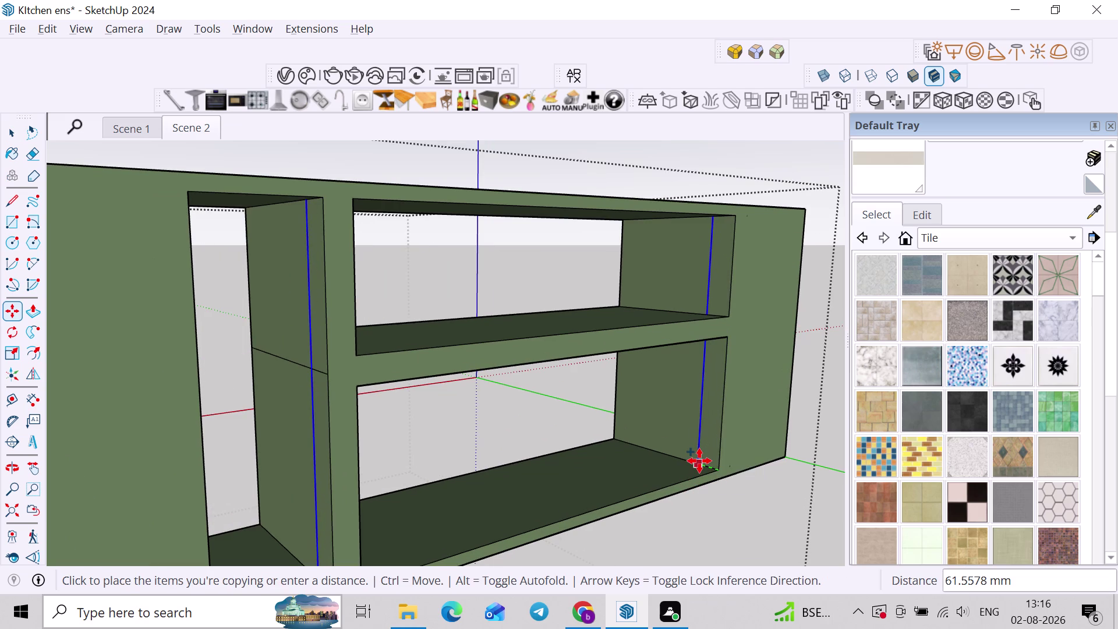
key(1)
key(8)
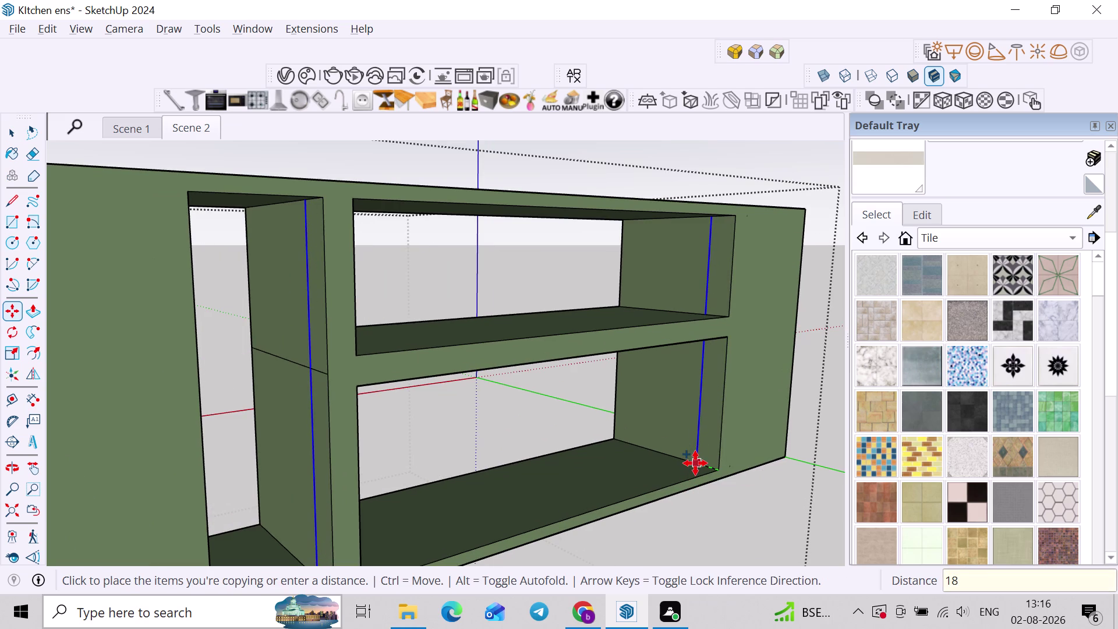
text(MM)
key(Return)
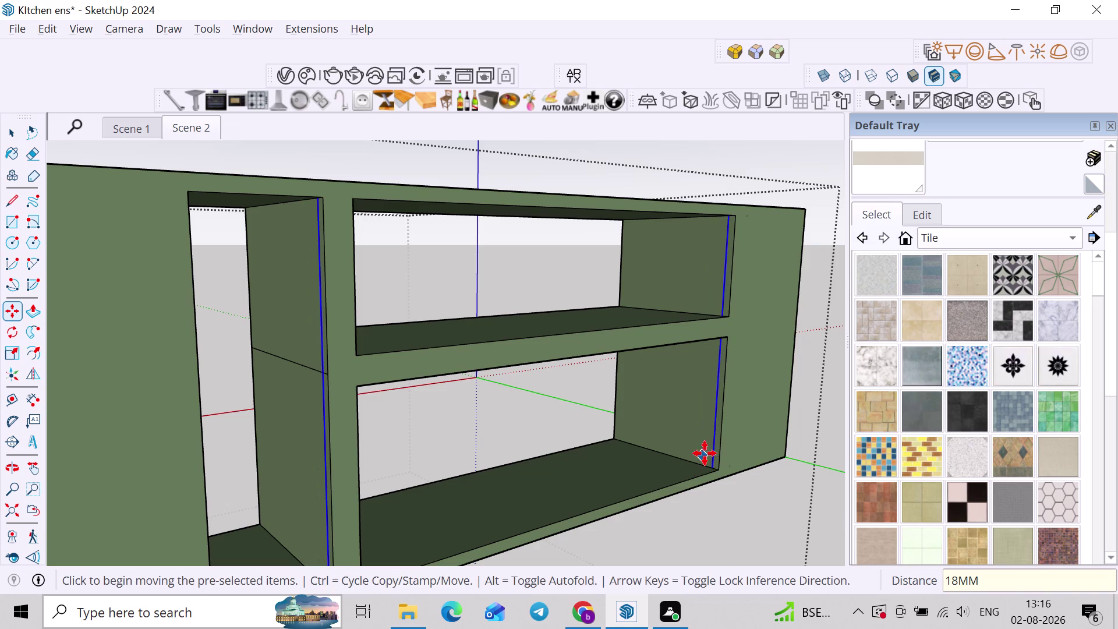
scroll(up, 3)
key(space)
scroll(up, 3)
scroll(up, 3)
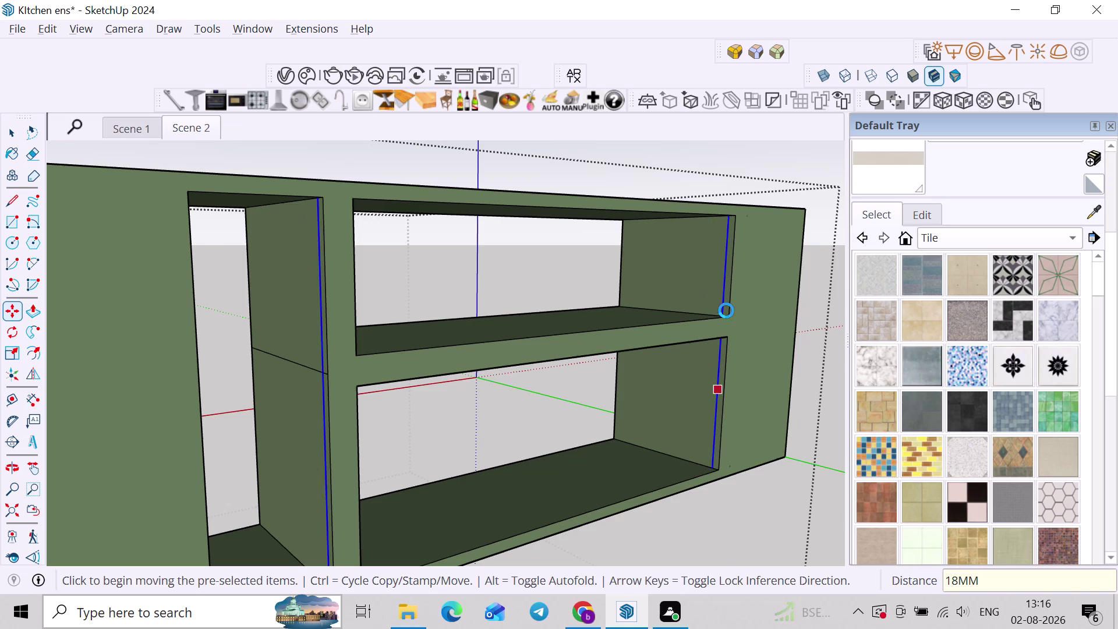
key(space)
scroll(up, 3)
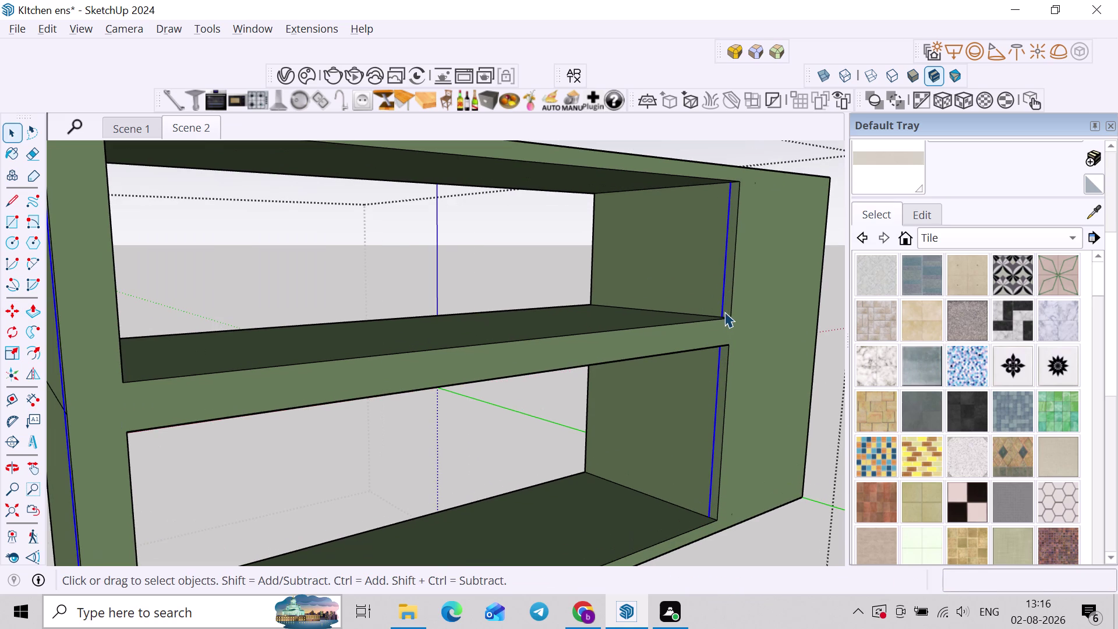
key(p)
scroll(up, 3)
Try pulling the cabinet's narrow front edge strip outward, undoing both attempts.
click(729, 292)
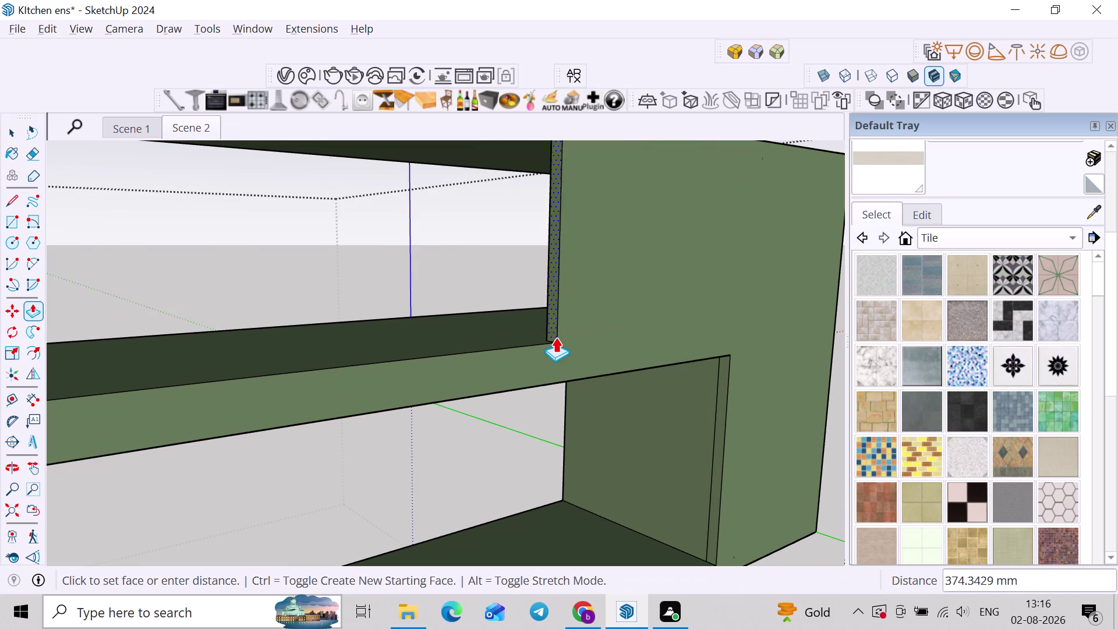
scroll(down, 3)
middle_drag(555, 327, 636, 302)
click(390, 337)
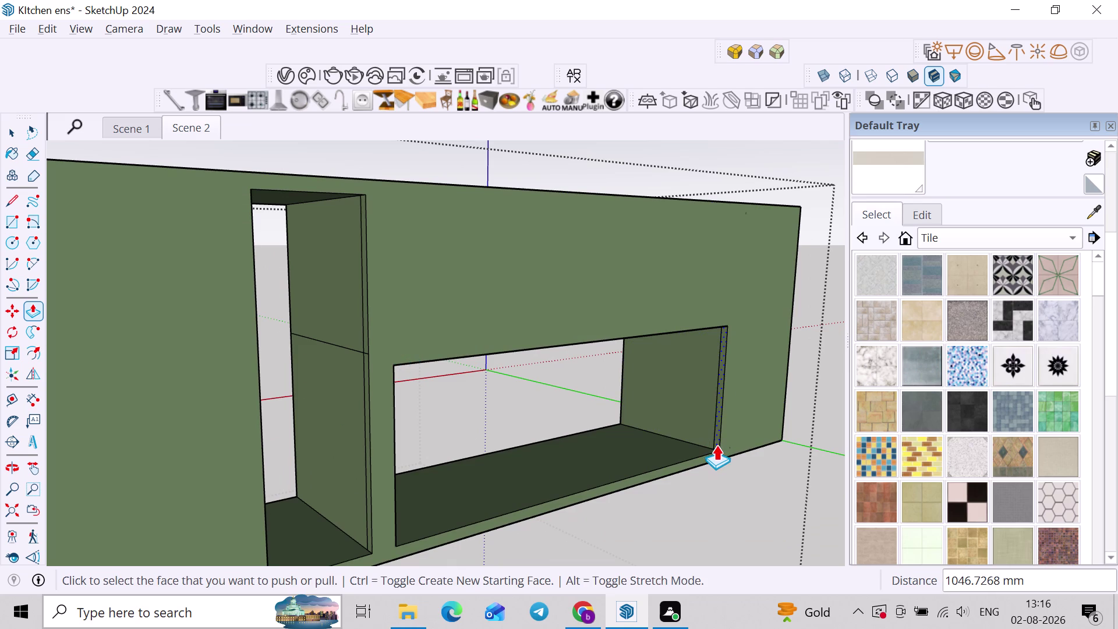
drag(756, 361, 766, 324)
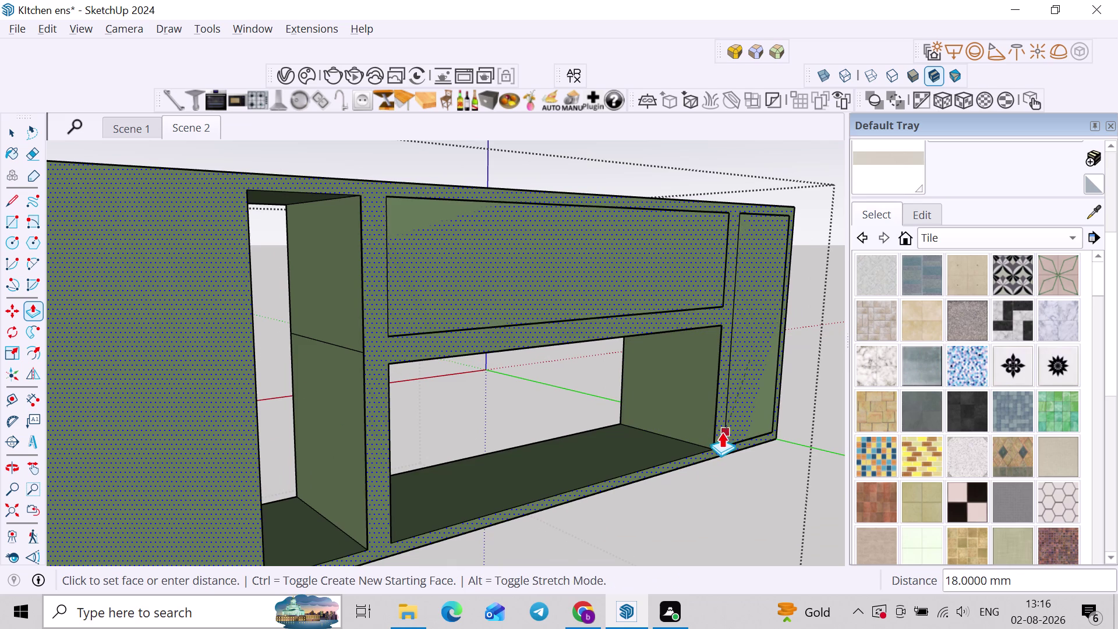
key(ctrl+z)
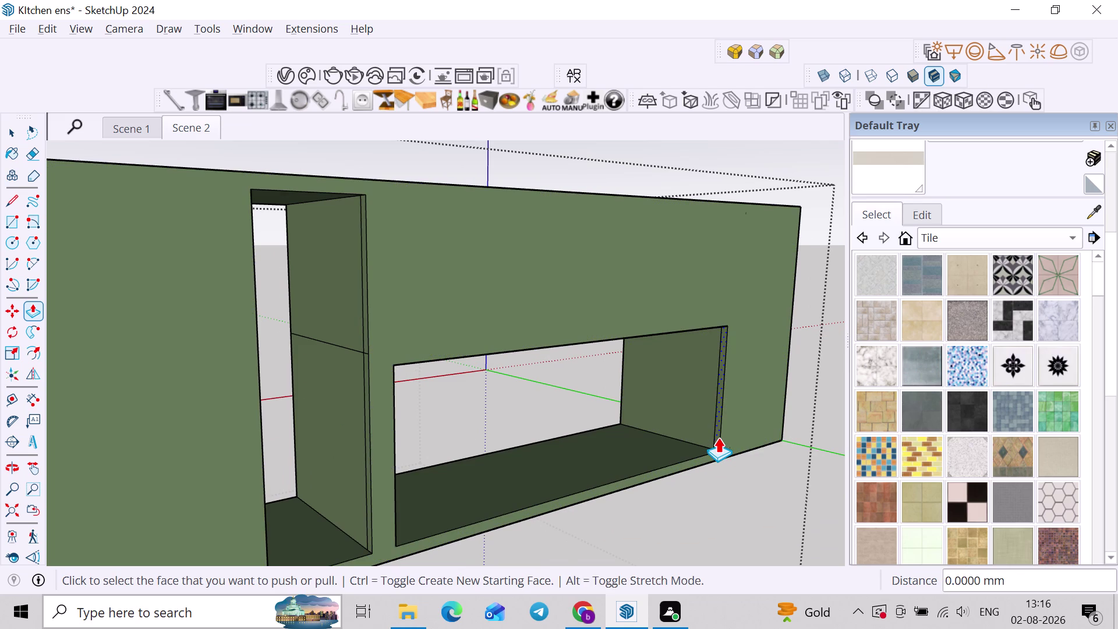
double_click(718, 438)
key(ctrl+z)
scroll(up, 3)
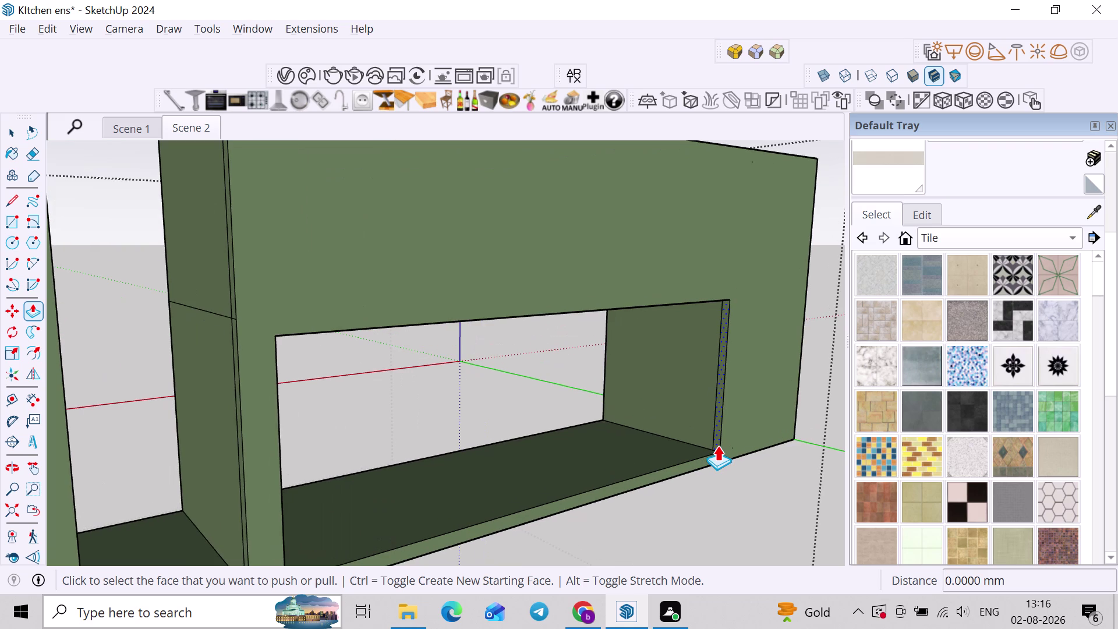
click(716, 446)
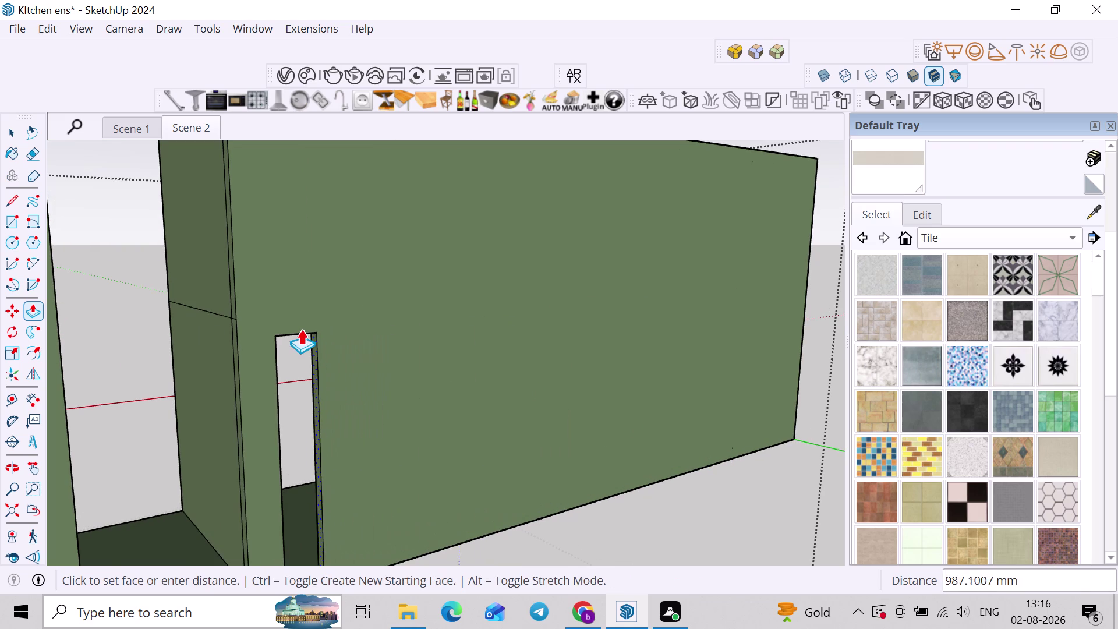
Extend the narrow strip beside the left divider up to the cabinet top.
click(279, 336)
scroll(down, 3)
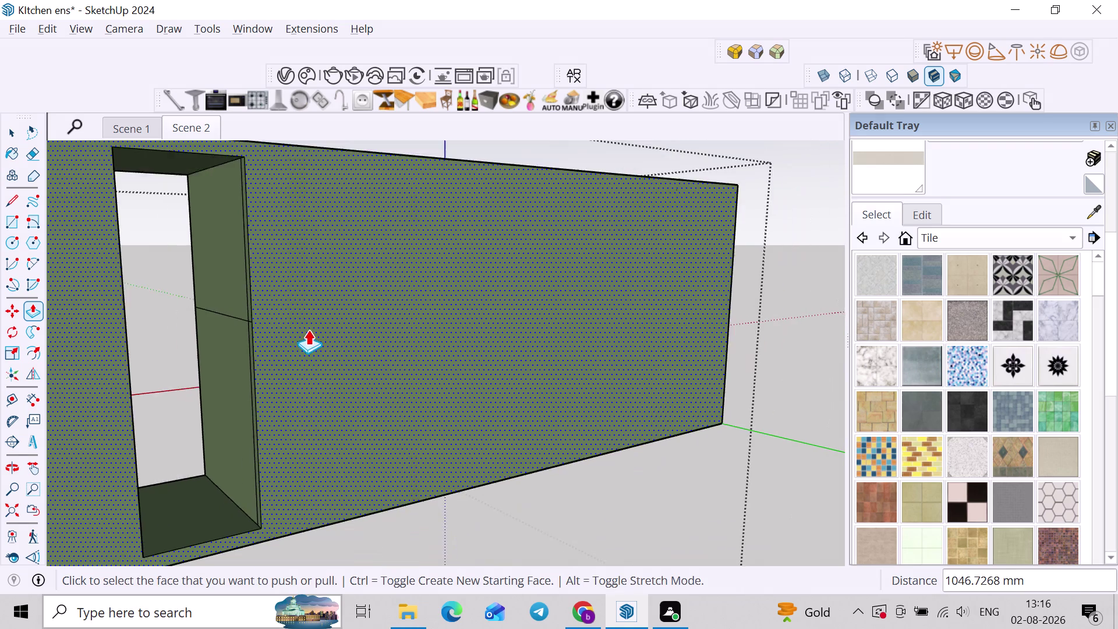
scroll(down, 3)
middle_drag(336, 333, 664, 373)
middle_drag(636, 360, 636, 368)
scroll(up, 3)
scroll(up, 3)
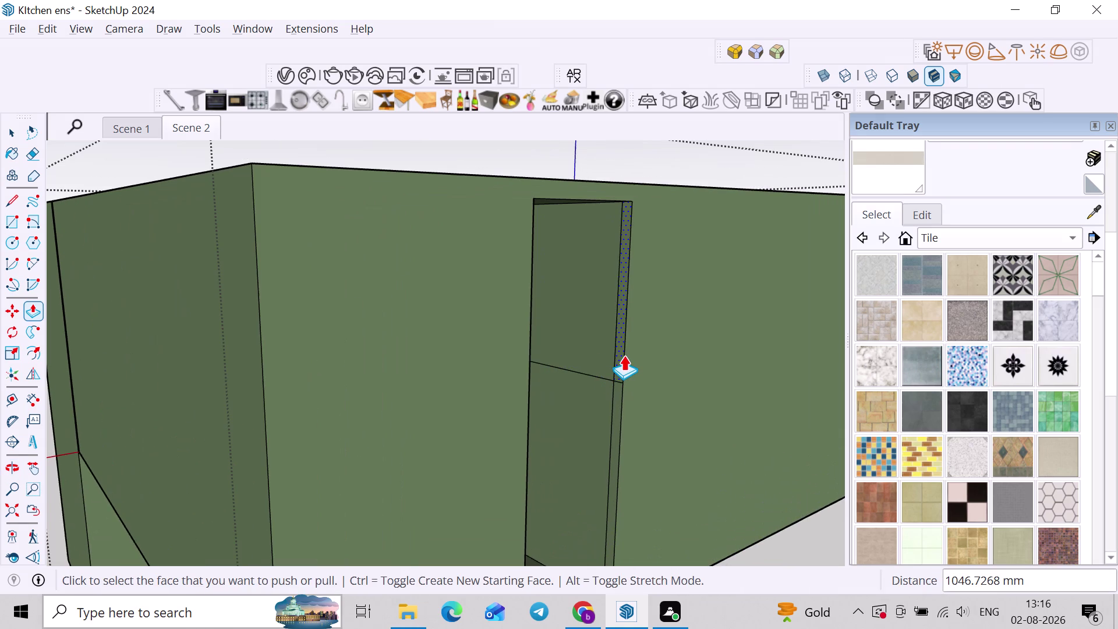
click(624, 355)
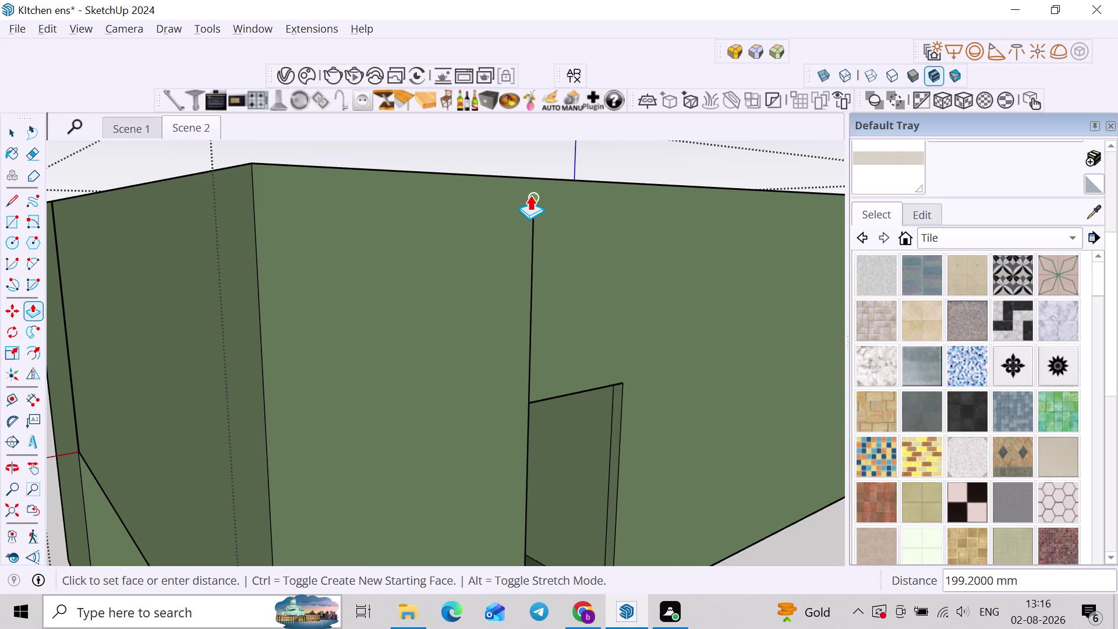
click(530, 195)
drag(616, 402, 616, 395)
click(615, 395)
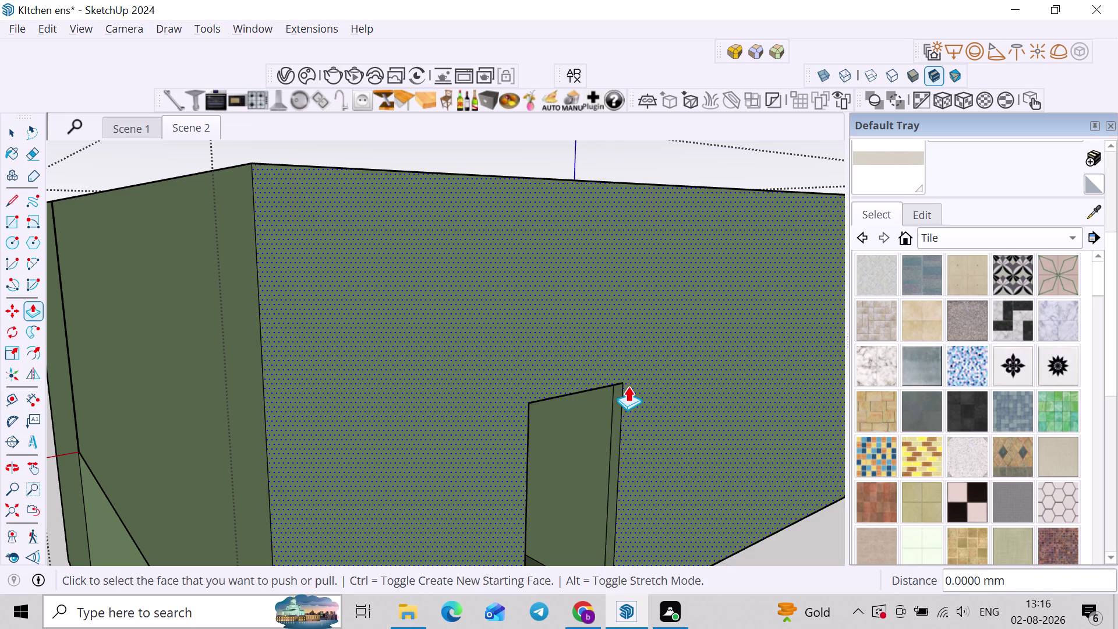
Push out another narrow strip and a cabinet panel face.
click(621, 387)
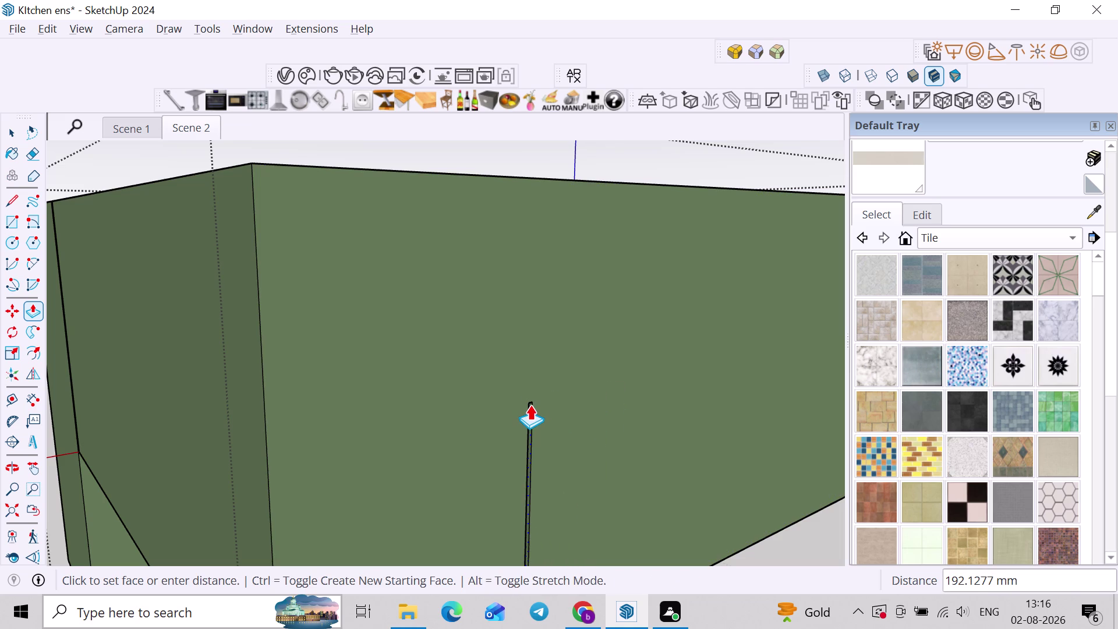
click(530, 404)
scroll(up, 3)
scroll(up, 3)
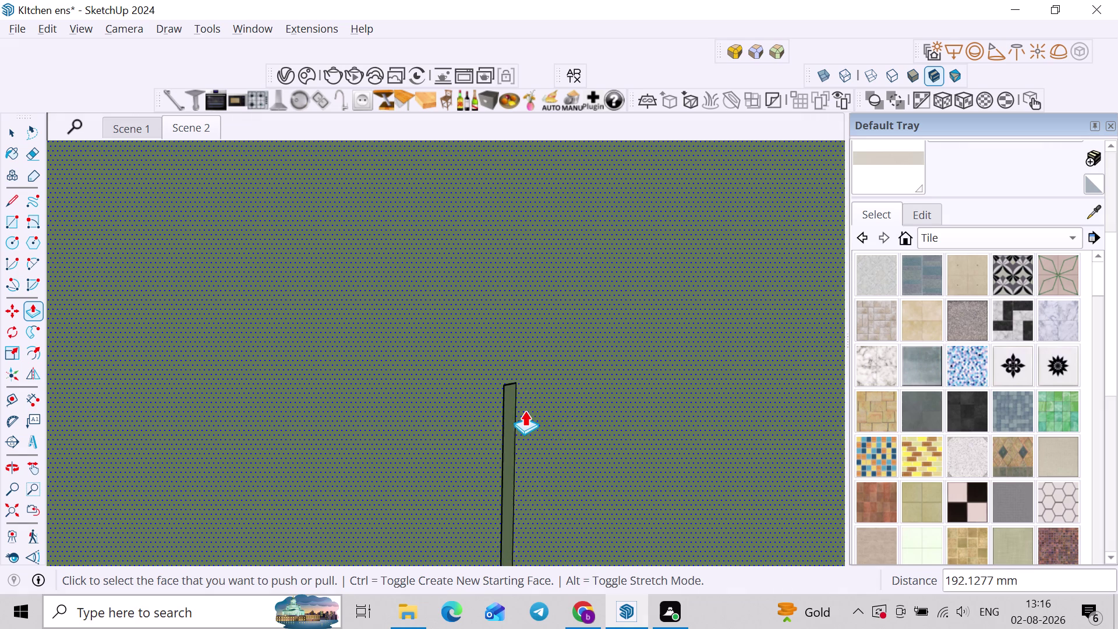
scroll(up, 3)
click(513, 404)
click(493, 387)
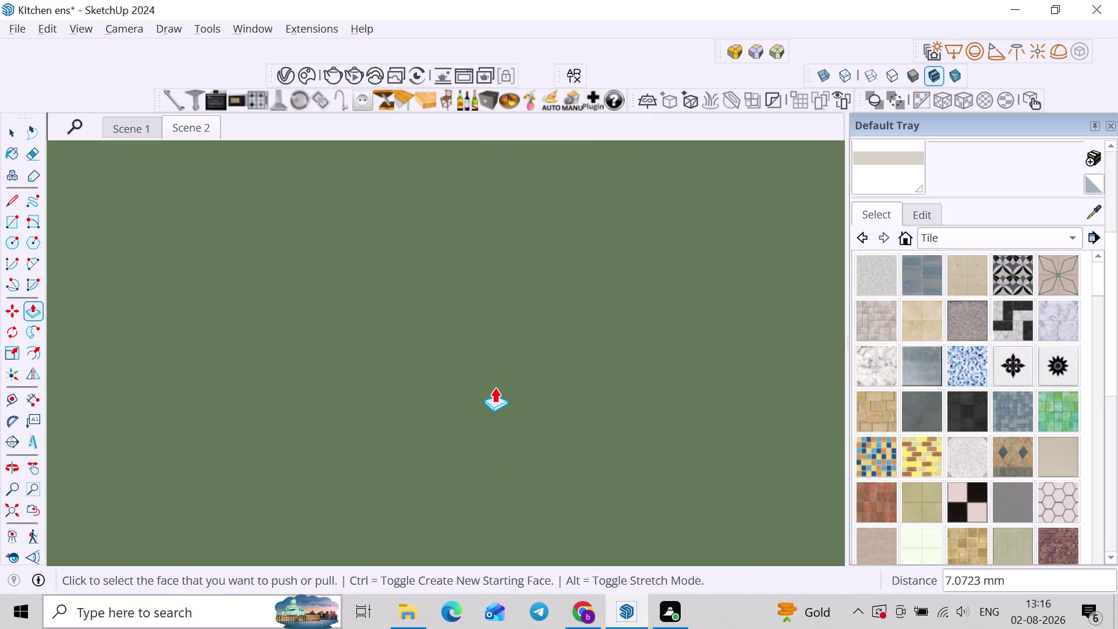
Switch back to the Select tool and clear the selection.
scroll(down, 3)
scroll(down, 3)
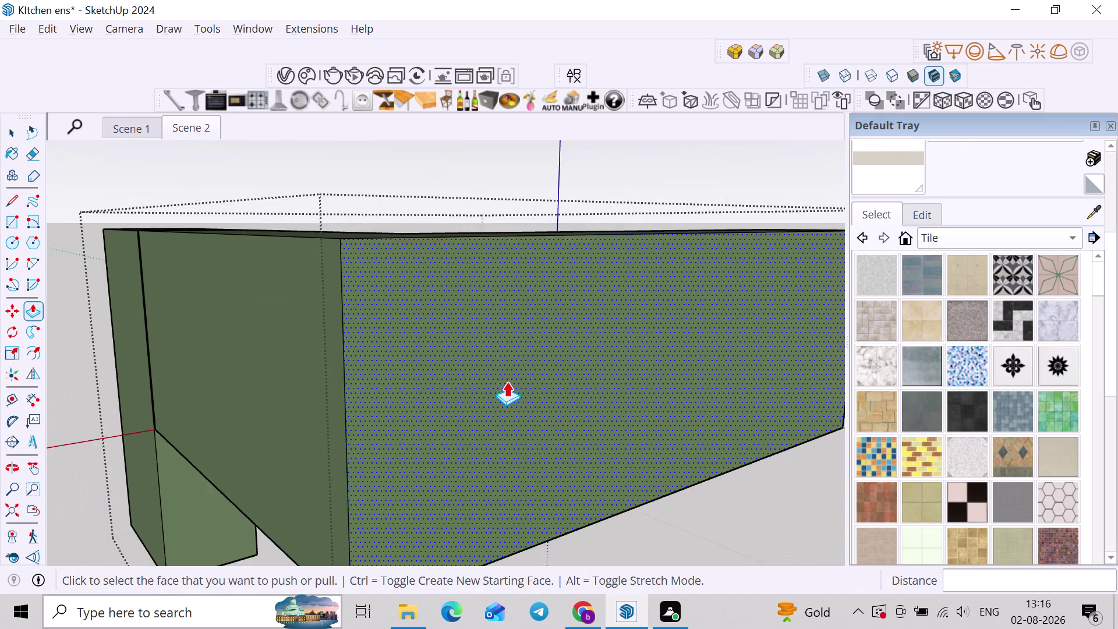
scroll(down, 3)
key(space)
click(655, 257)
click(712, 296)
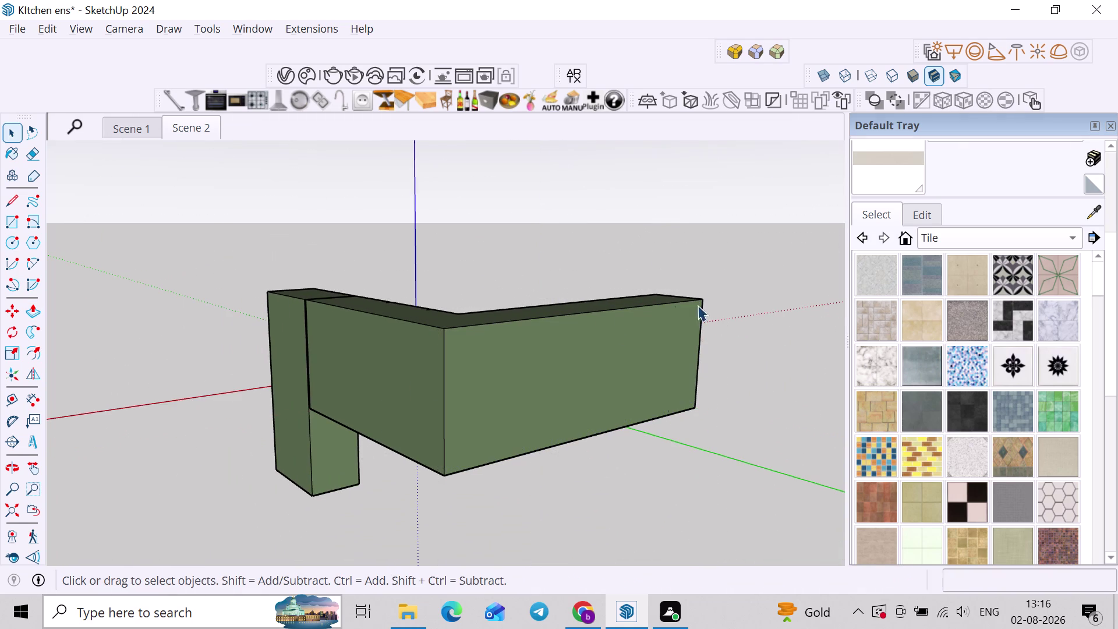
scroll(up, 3)
Render Scene 2 with V-Ray, then close the finished Frame Buffer window.
click(194, 129)
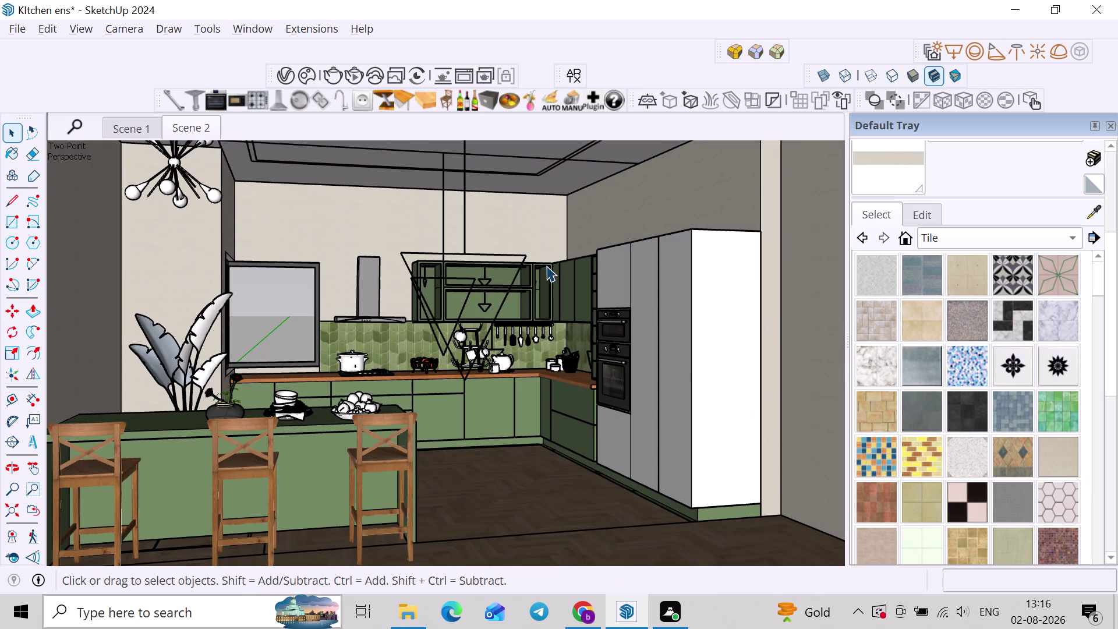
click(348, 72)
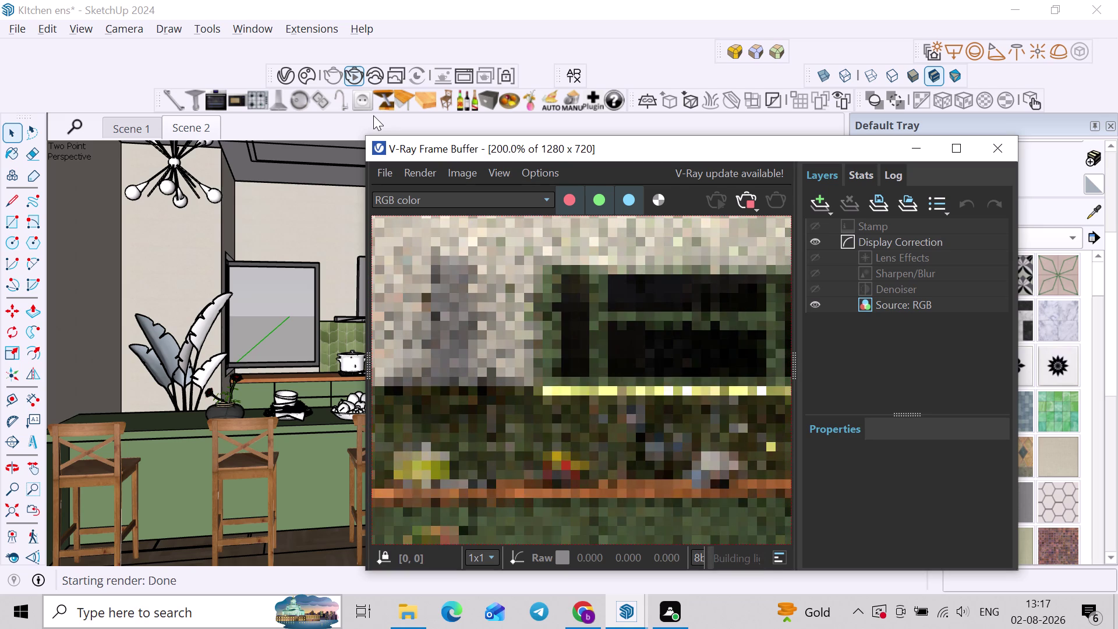
click(752, 201)
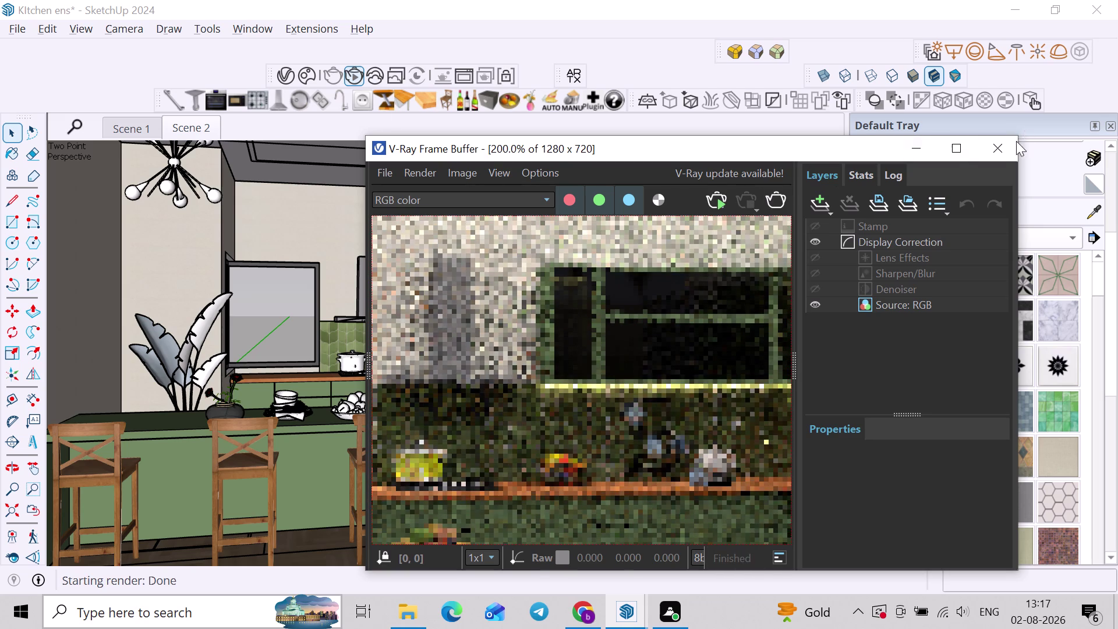
click(1006, 154)
scroll(up, 3)
middle_drag(537, 234, 392, 243)
scroll(up, 3)
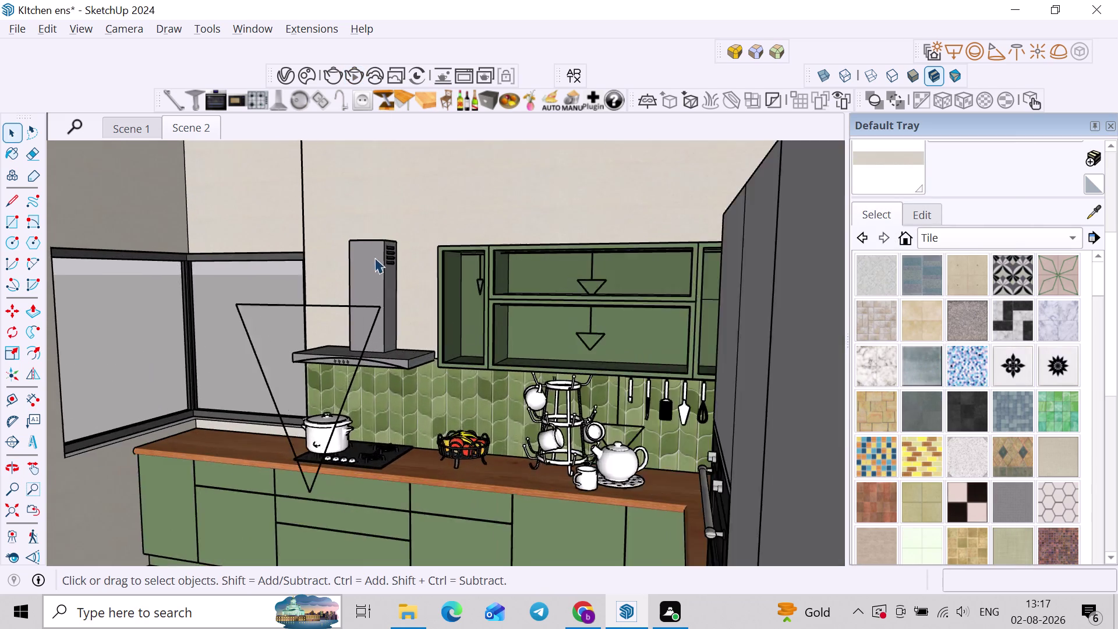
scroll(up, 3)
click(497, 283)
middle_drag(517, 306, 566, 298)
middle_drag(585, 310, 550, 304)
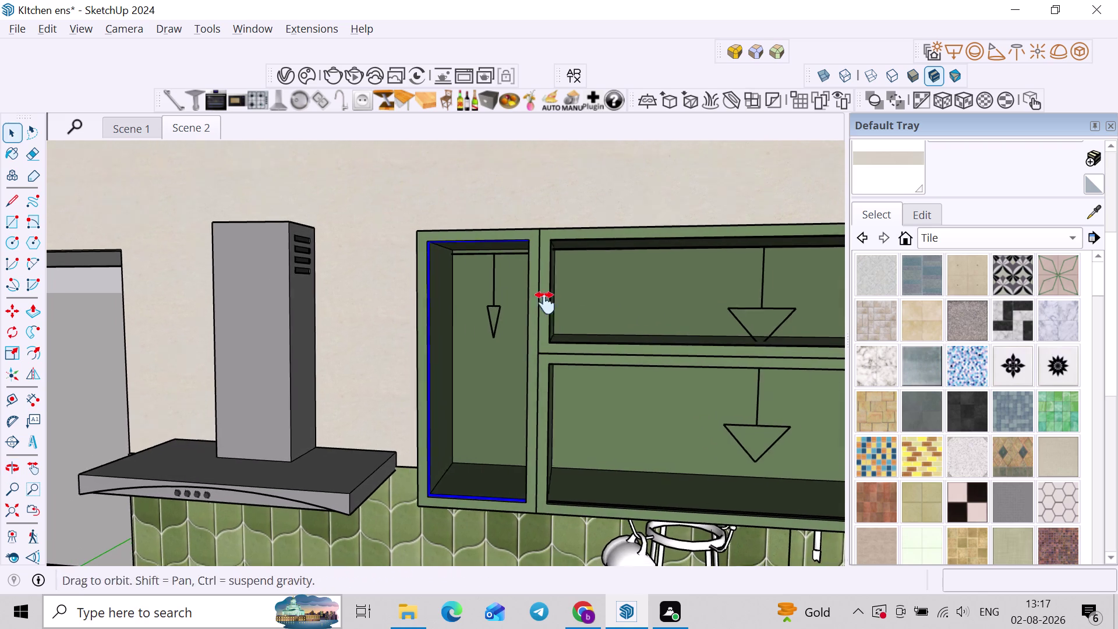
middle_drag(550, 304, 537, 302)
click(597, 294)
click(578, 428)
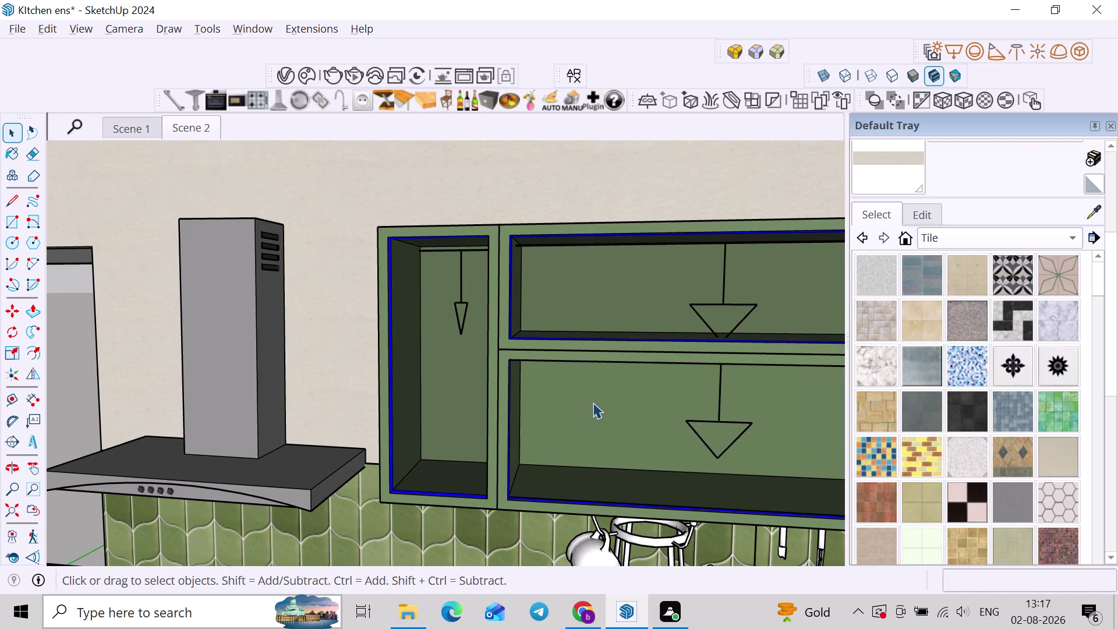
key(h)
middle_drag(590, 394, 745, 398)
scroll(down, 3)
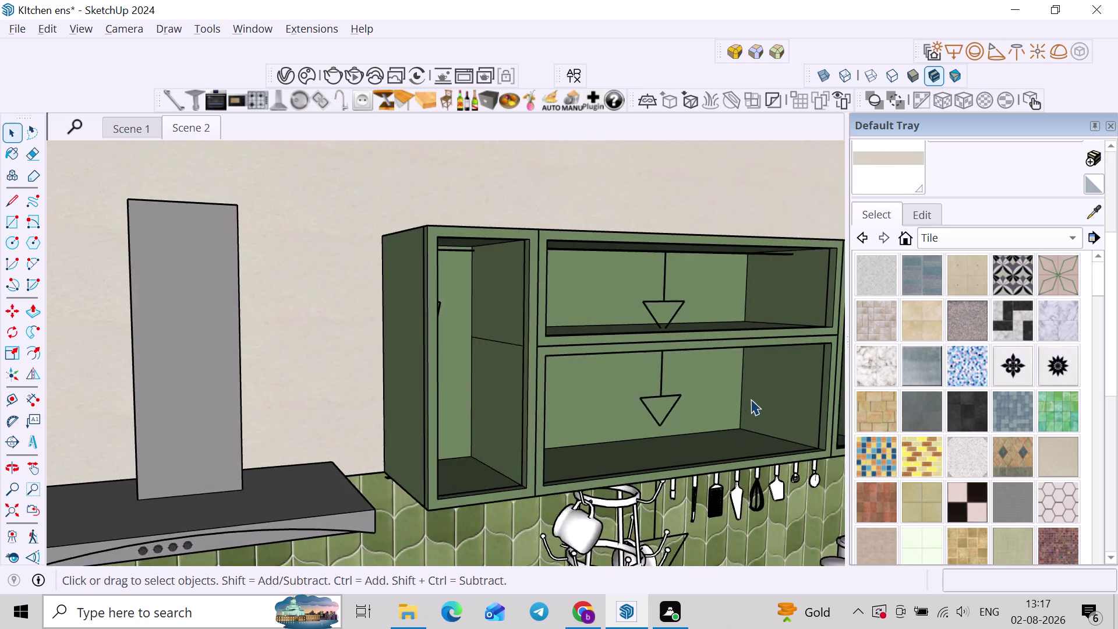
scroll(down, 3)
scroll(up, 3)
middle_drag(783, 336, 708, 328)
middle_drag(681, 333, 787, 325)
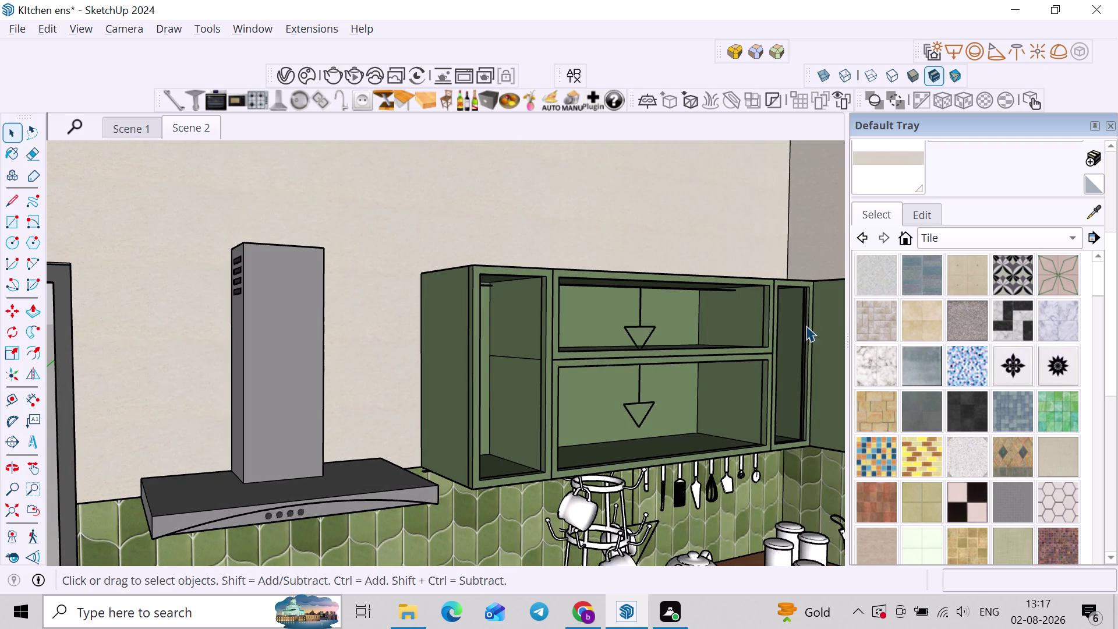
click(794, 332)
key(h)
scroll(up, 3)
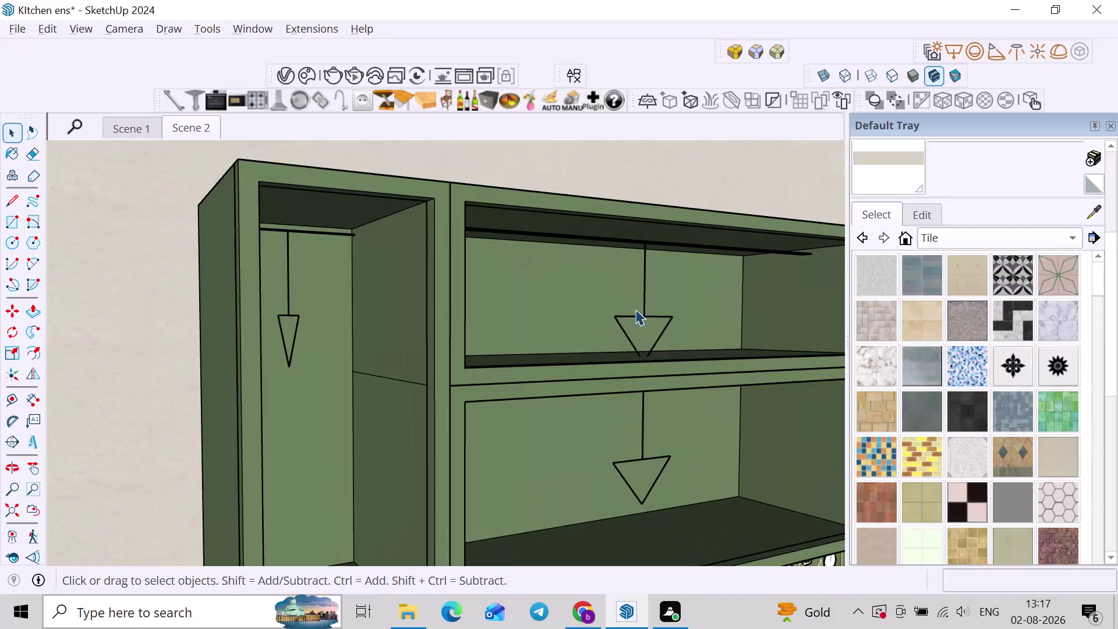
middle_drag(646, 307, 696, 253)
middle_drag(643, 315, 621, 320)
click(620, 316)
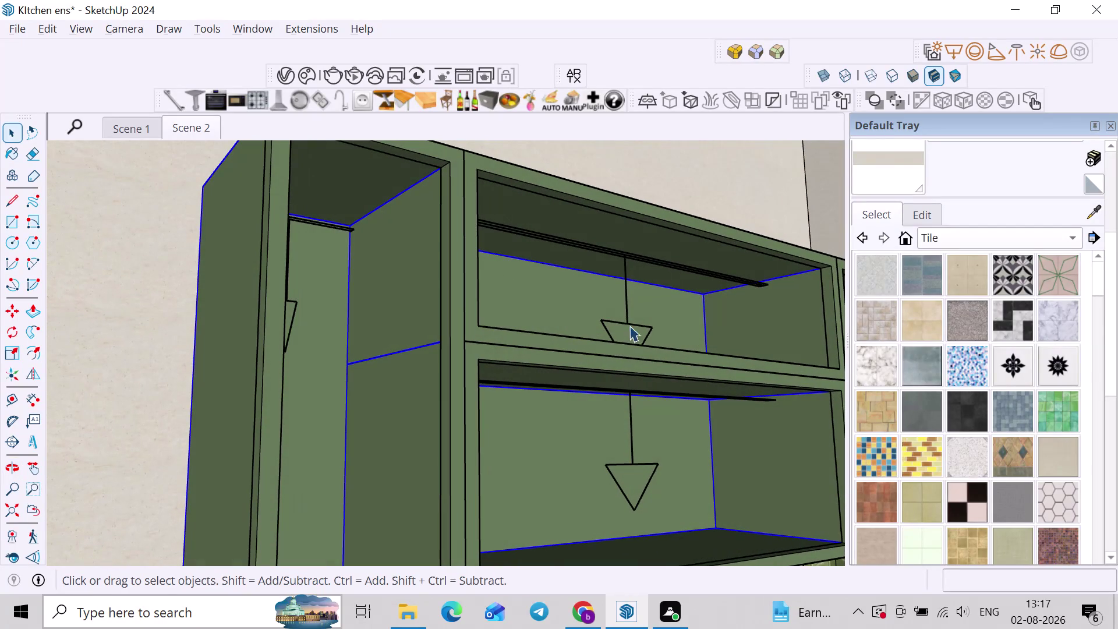
click(622, 315)
click(626, 325)
middle_drag(649, 334, 628, 342)
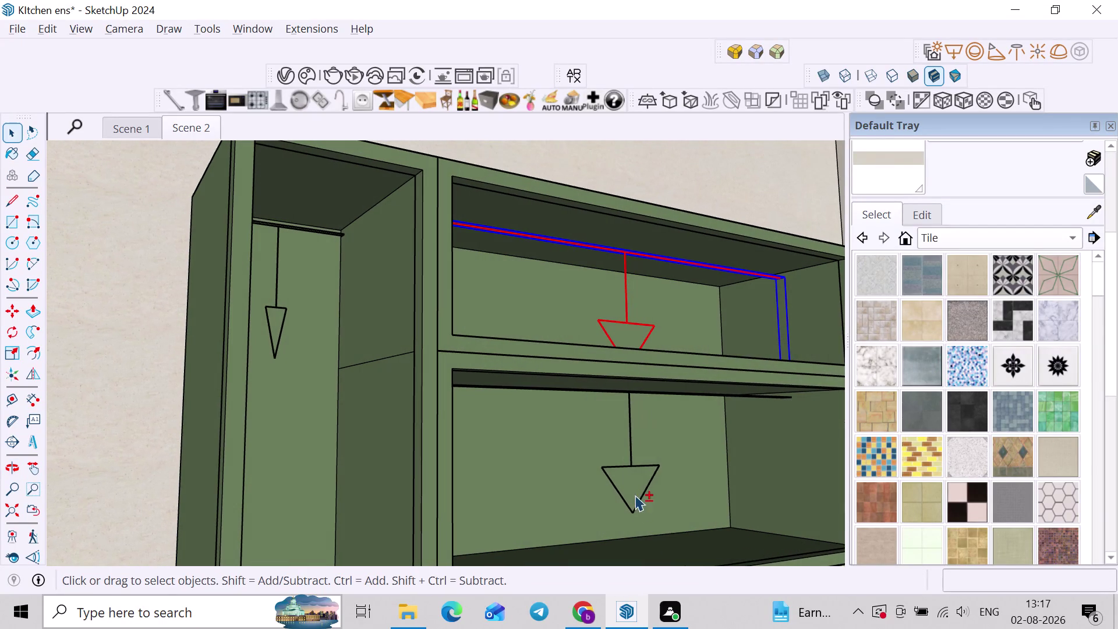
click(636, 470)
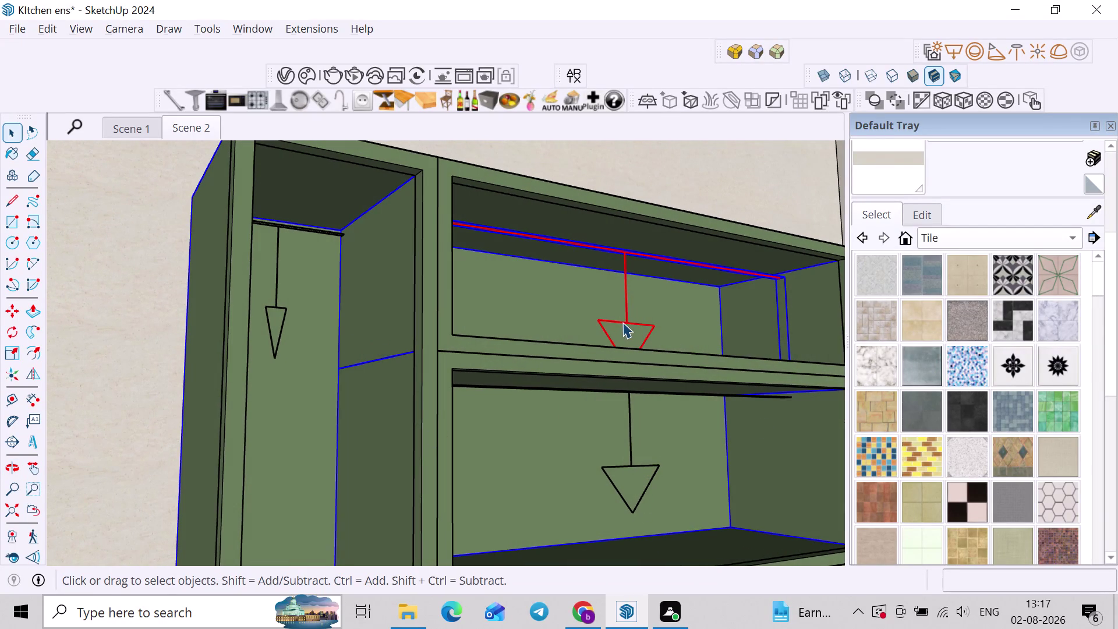
click(622, 322)
click(631, 472)
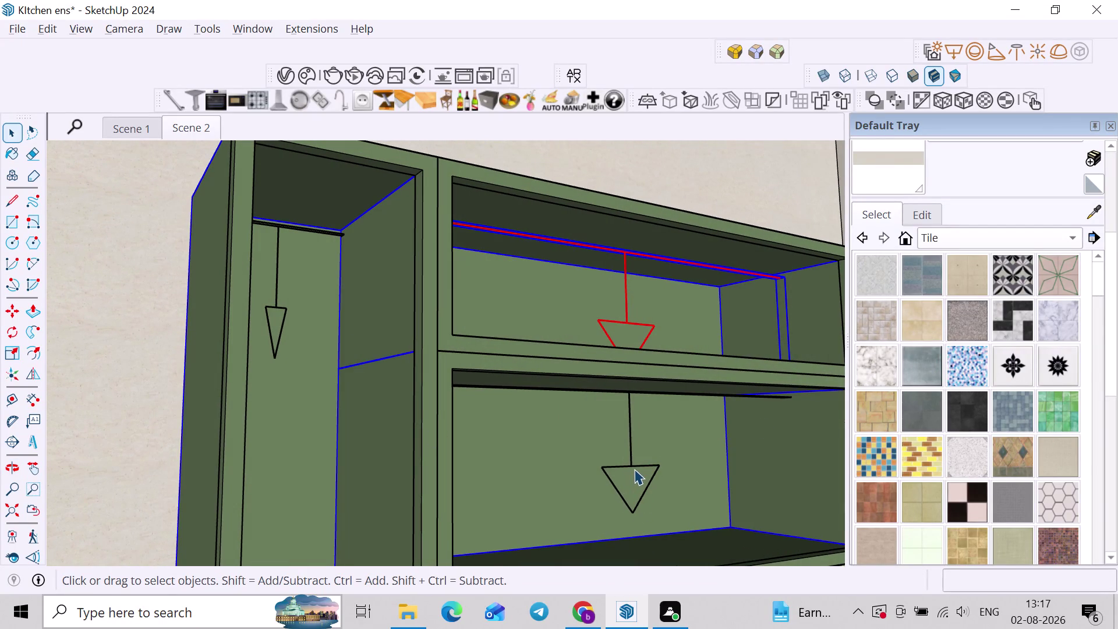
click(635, 469)
click(636, 467)
click(636, 257)
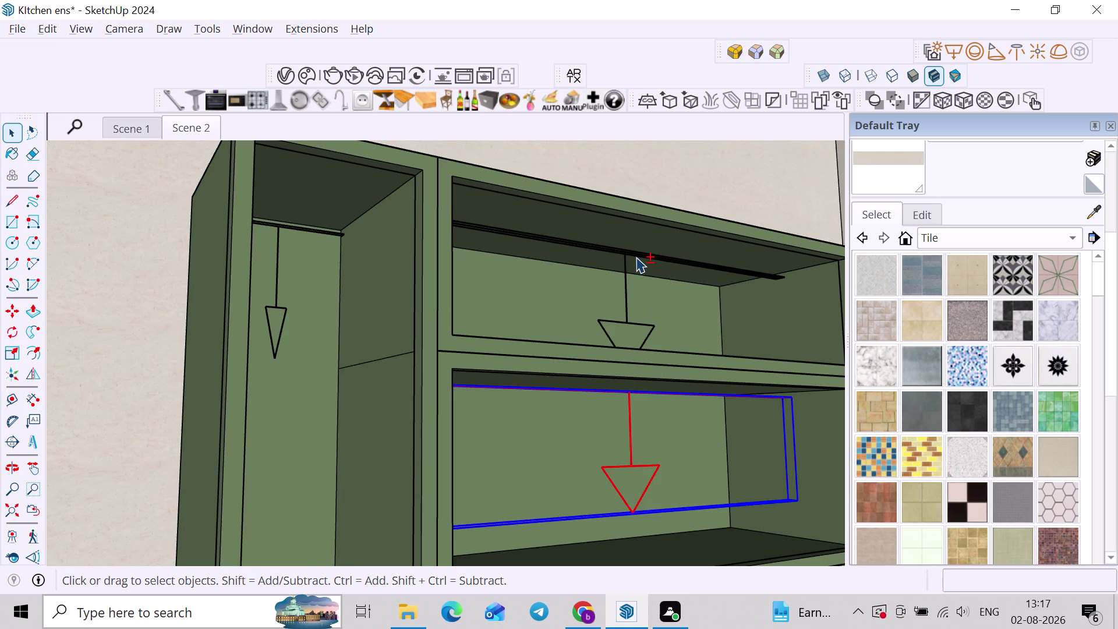
key(Delete)
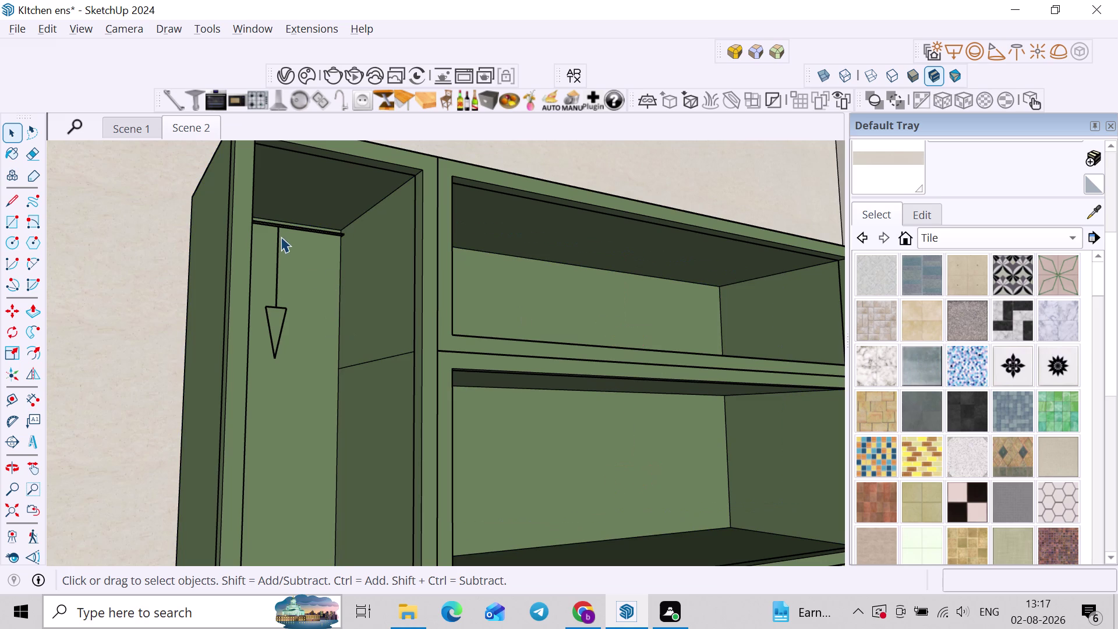
click(287, 230)
key(Delete)
scroll(down, 3)
middle_click(597, 280)
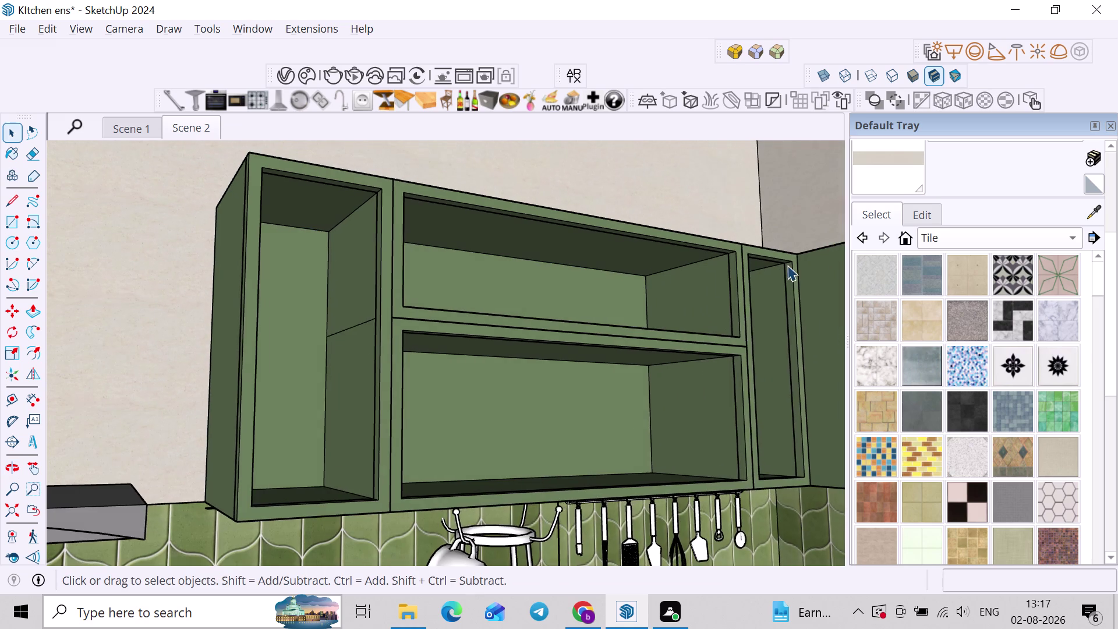
scroll(up, 3)
middle_drag(746, 304, 573, 335)
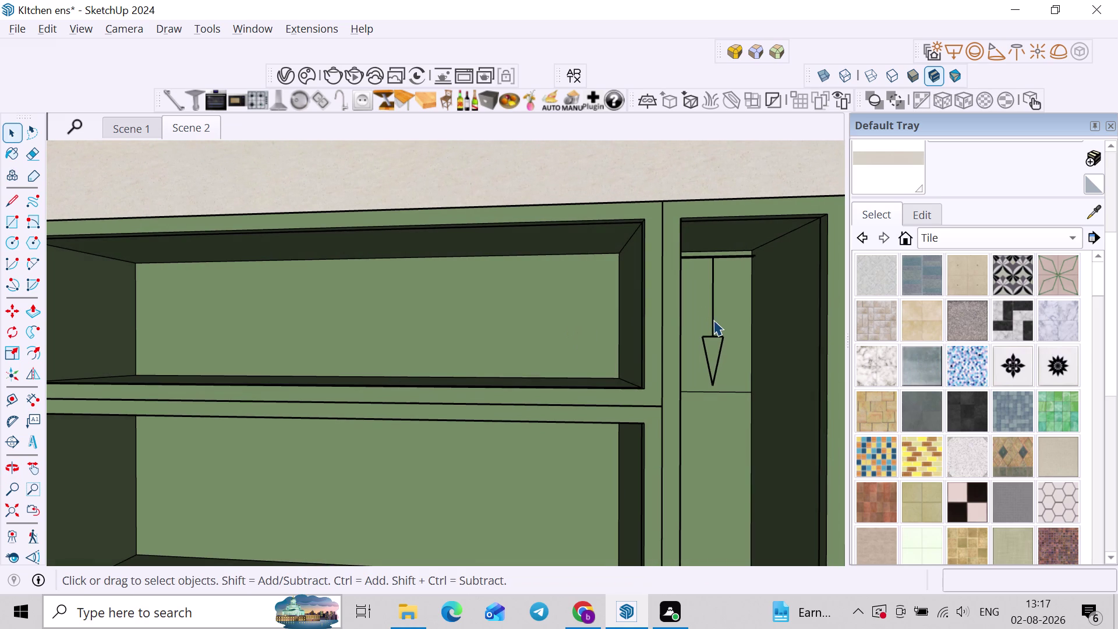
click(713, 320)
key(Delete)
scroll(down, 3)
middle_drag(596, 323, 680, 311)
scroll(down, 3)
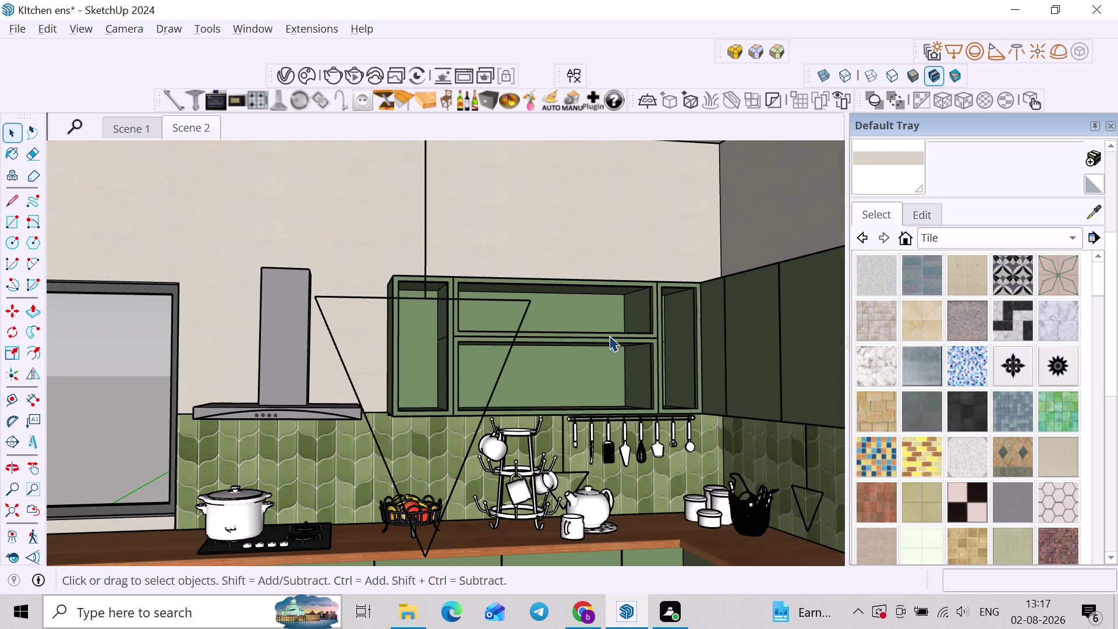
middle_drag(609, 335, 658, 319)
scroll(up, 3)
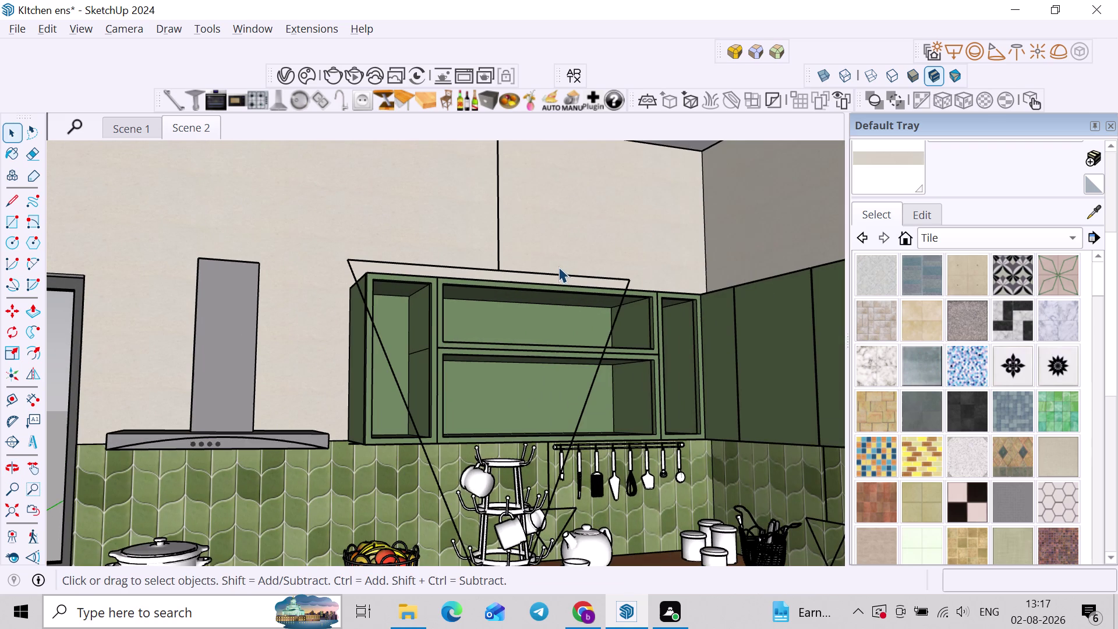
middle_drag(563, 258, 505, 264)
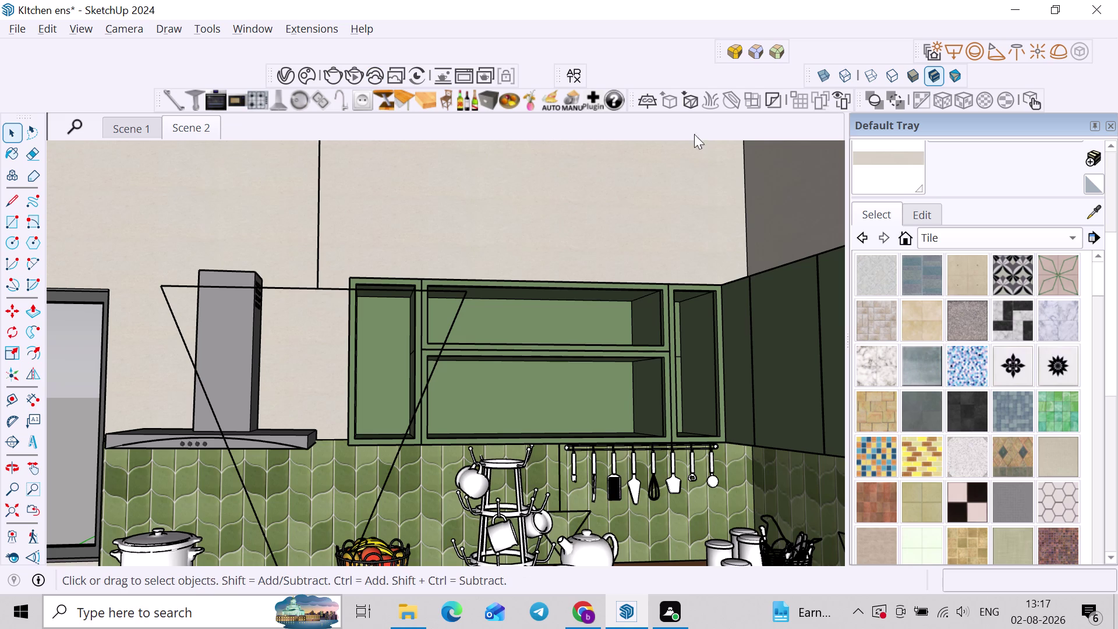
click(949, 55)
Frame the upper cabinets' top middle compartment closely.
middle_drag(564, 328, 381, 313)
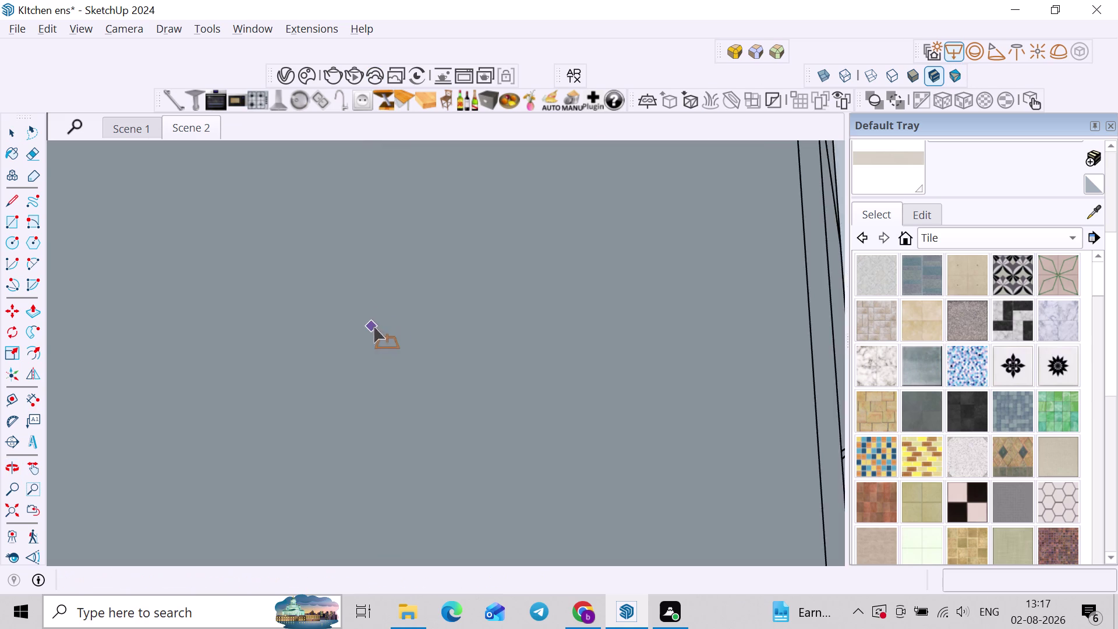
scroll(up, 3)
middle_drag(381, 323, 431, 323)
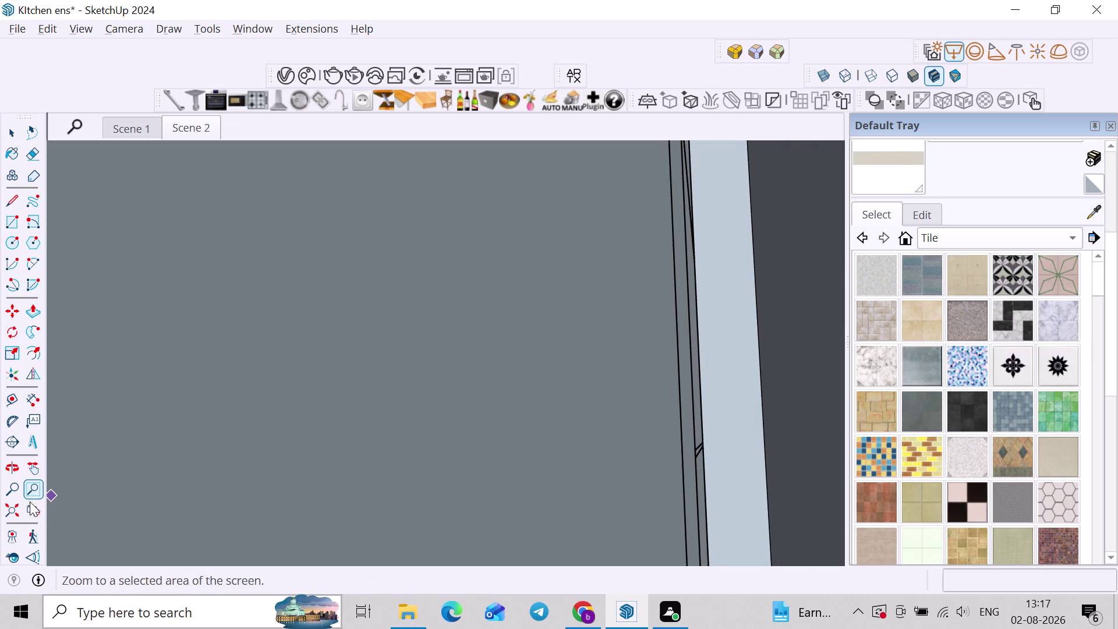
triple_click(32, 508)
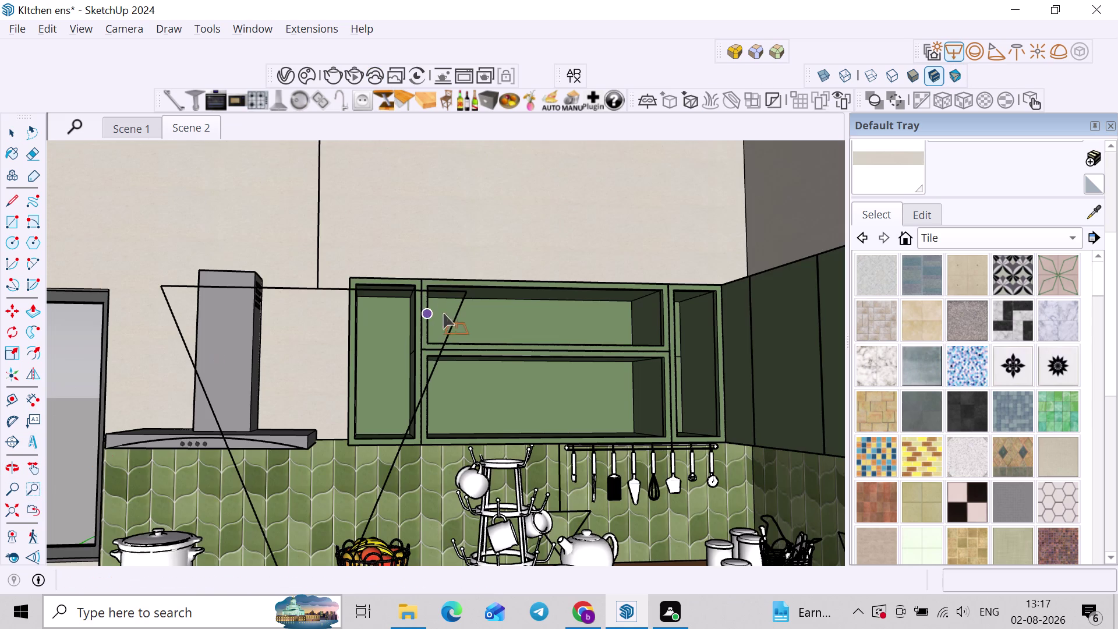
middle_drag(448, 313, 429, 310)
scroll(up, 3)
middle_drag(448, 288, 431, 292)
scroll(up, 3)
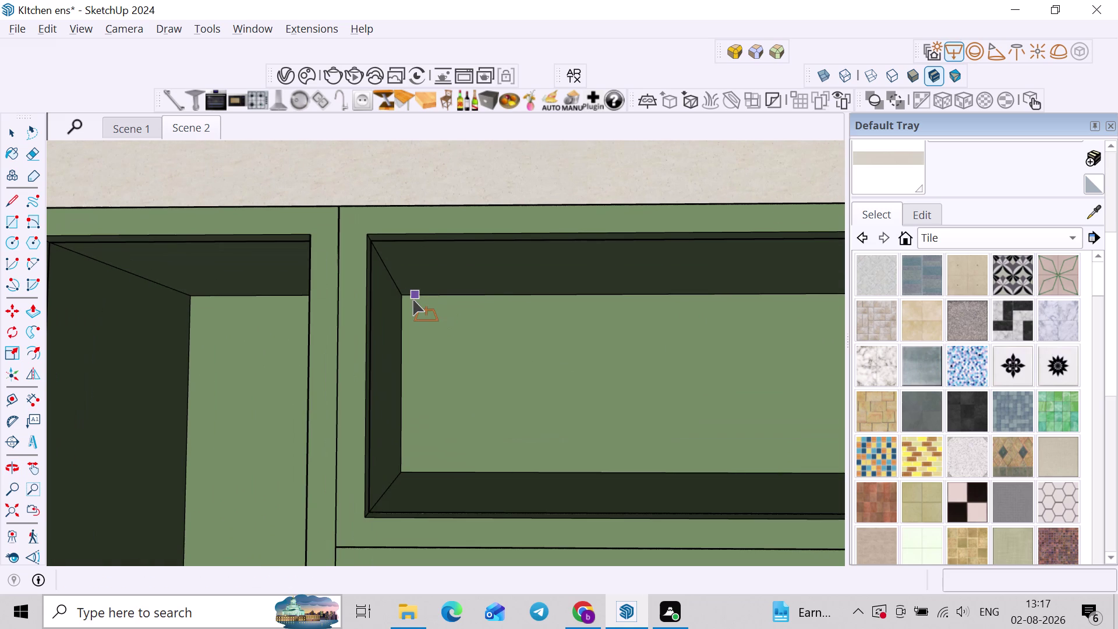
Face the middle compartments and select the upper middle compartment's front panel.
click(410, 298)
scroll(down, 3)
middle_drag(571, 292, 381, 300)
scroll(down, 3)
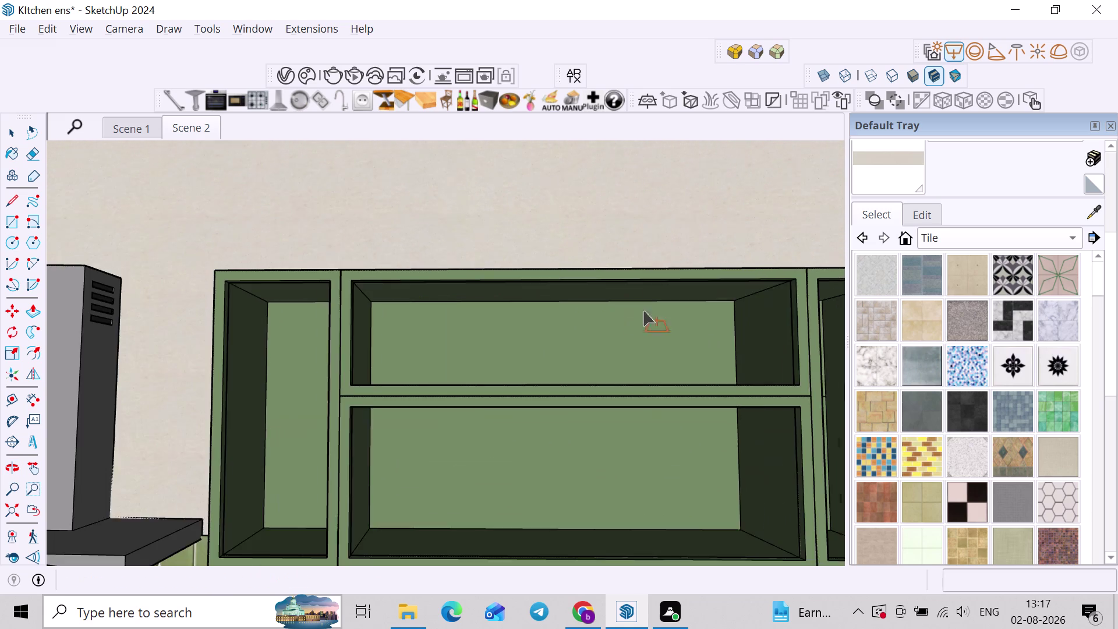
middle_drag(642, 313, 593, 319)
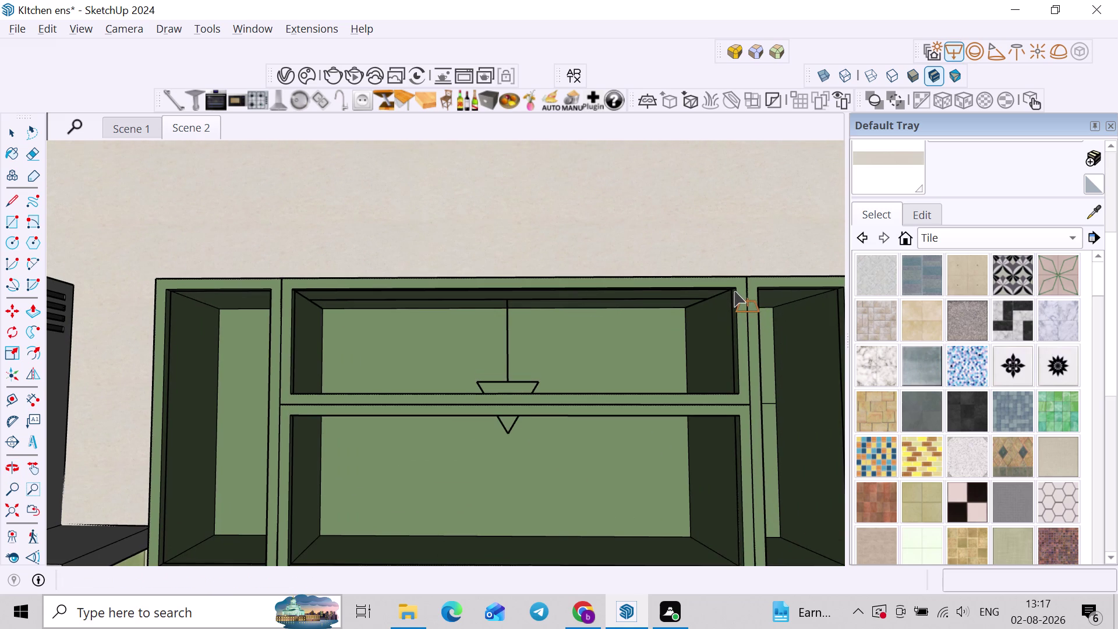
scroll(up, 3)
click(733, 290)
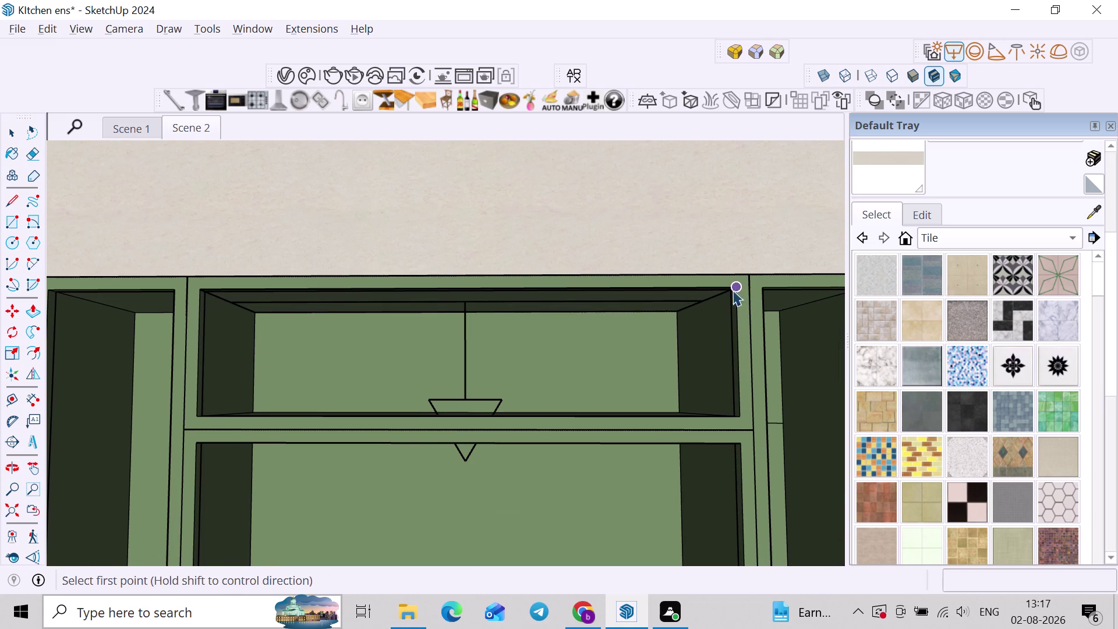
key(space)
click(461, 398)
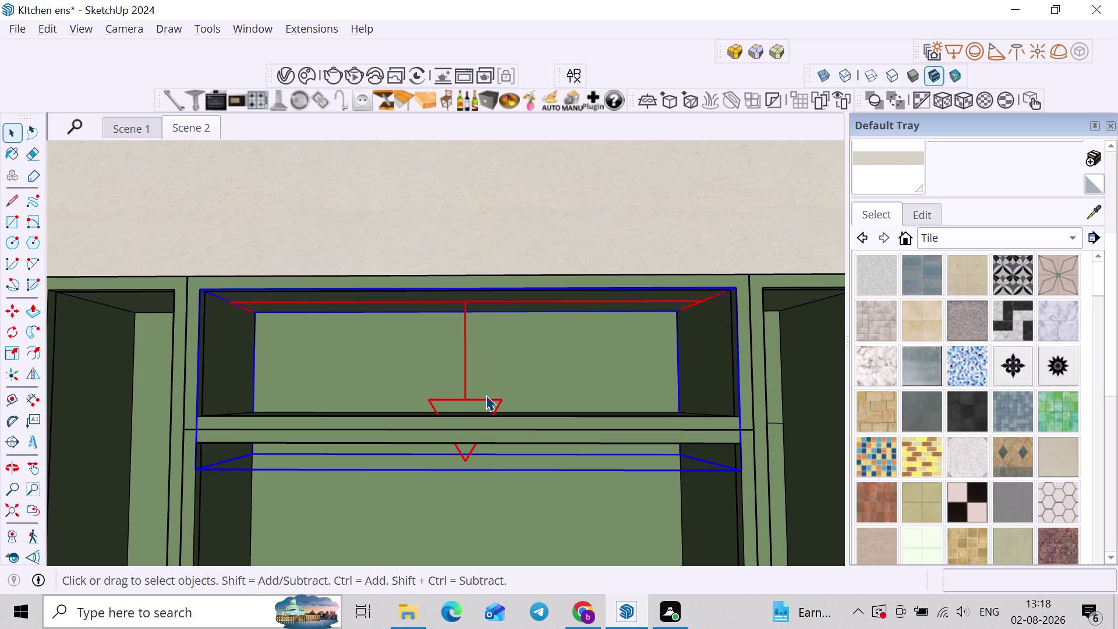